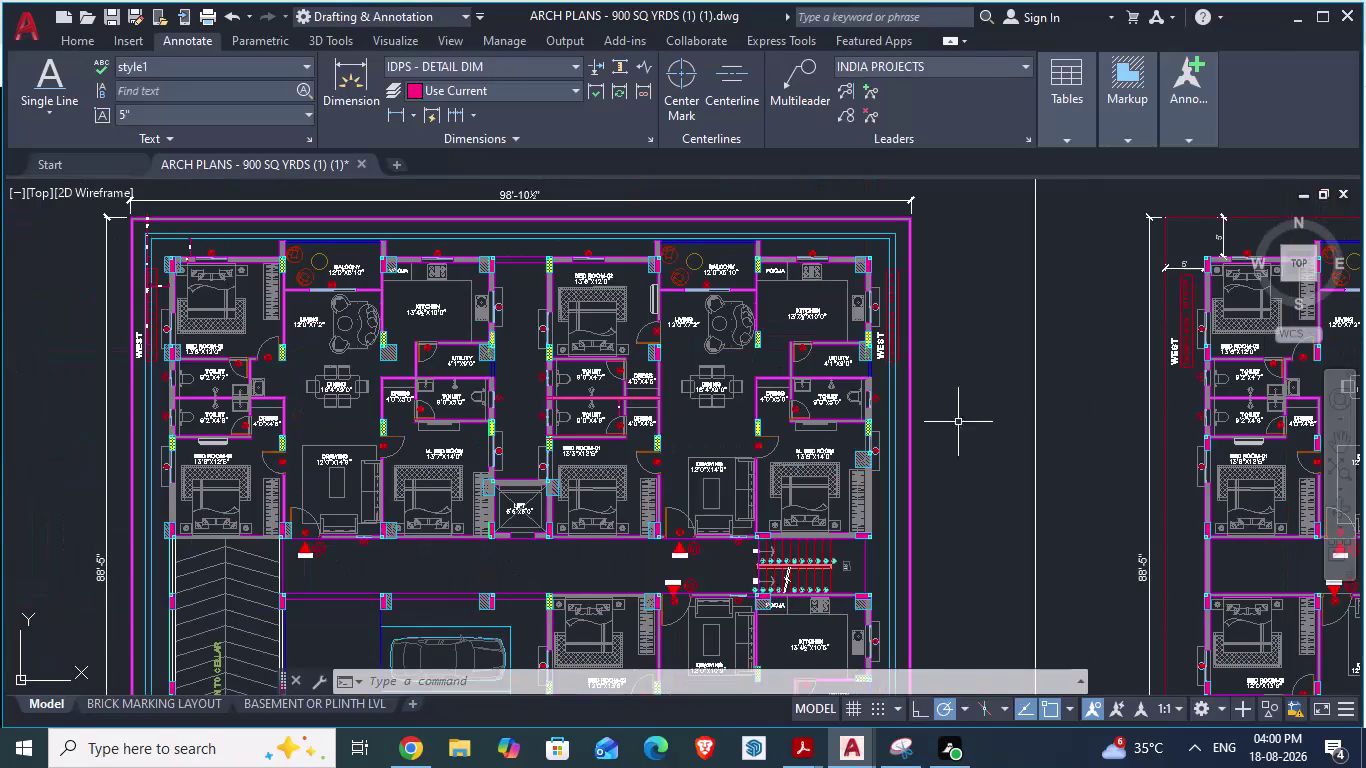
In GF_AUTOCAD, copy the LIVING label and paste it over the dining table.
key(alt+Tab)
scroll(up, 3)
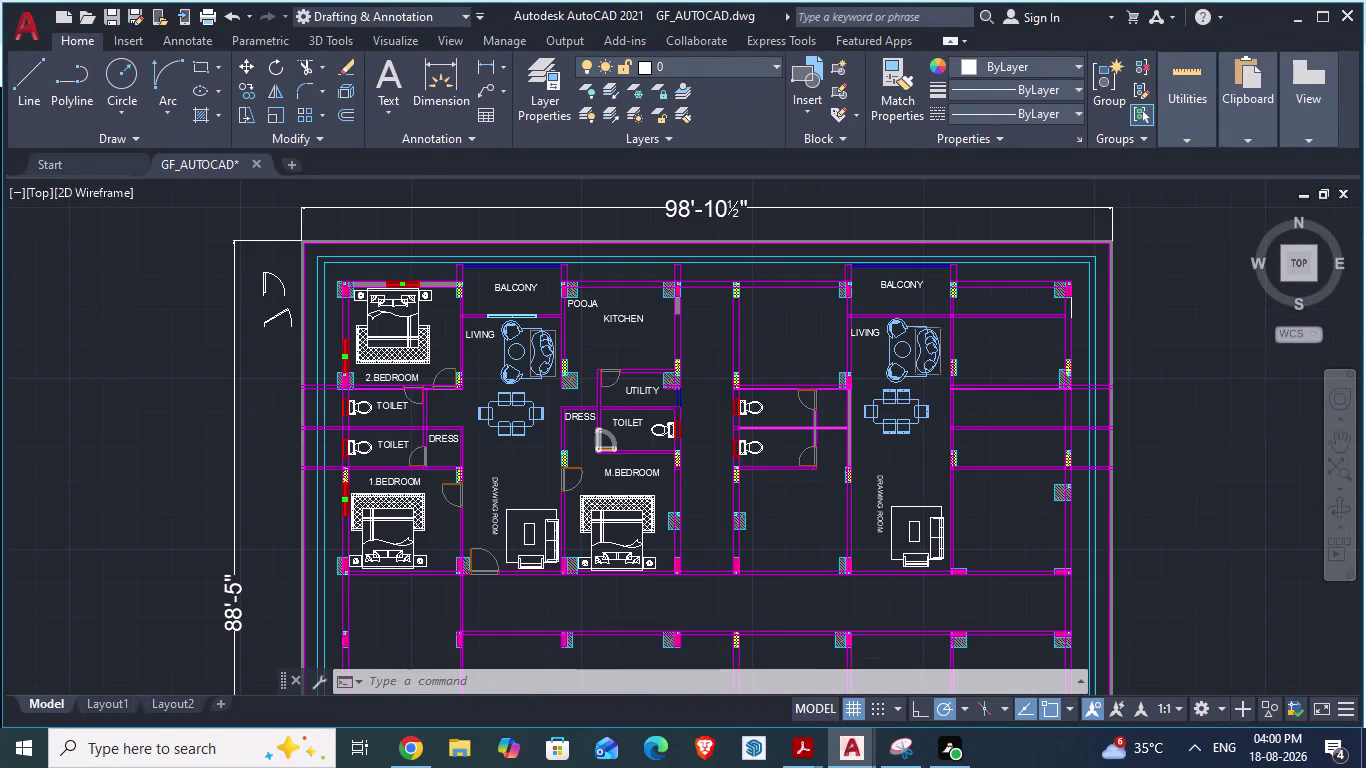
scroll(up, 3)
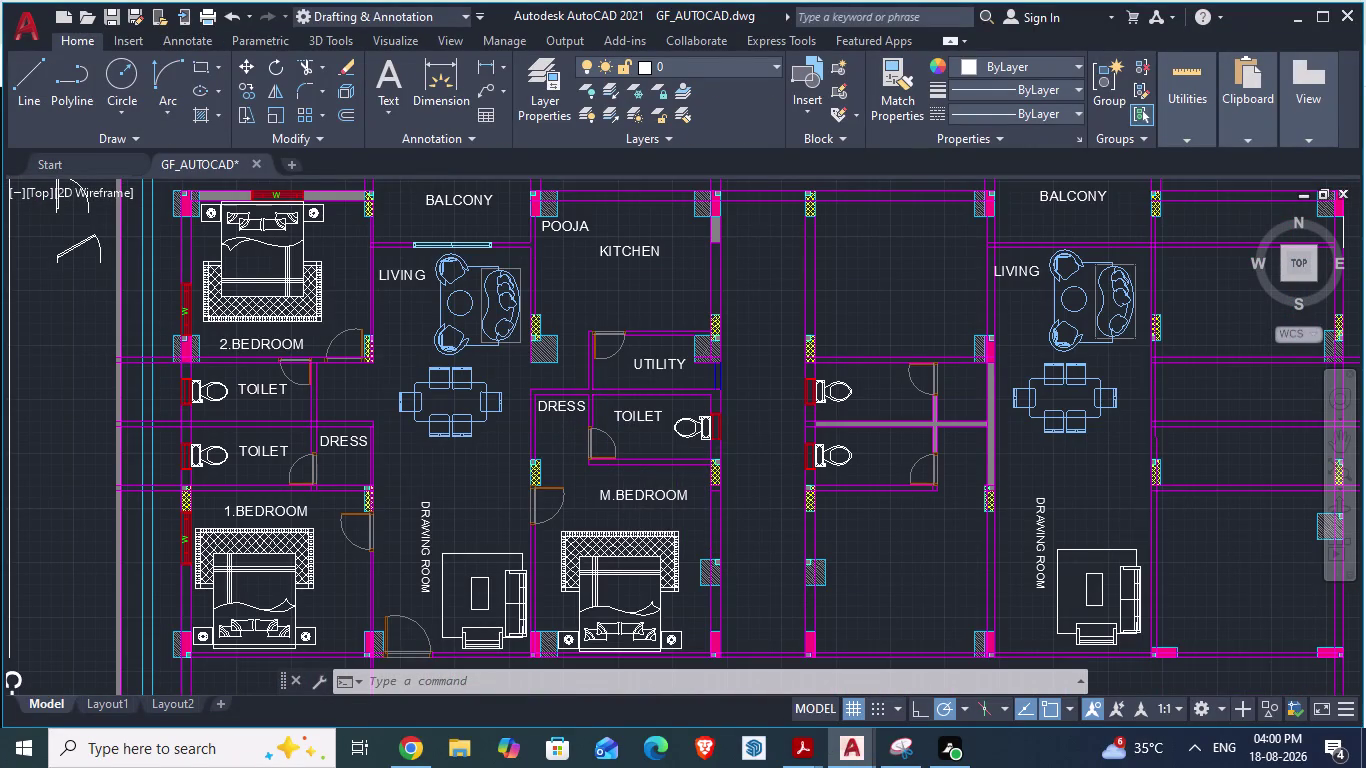
scroll(down, 3)
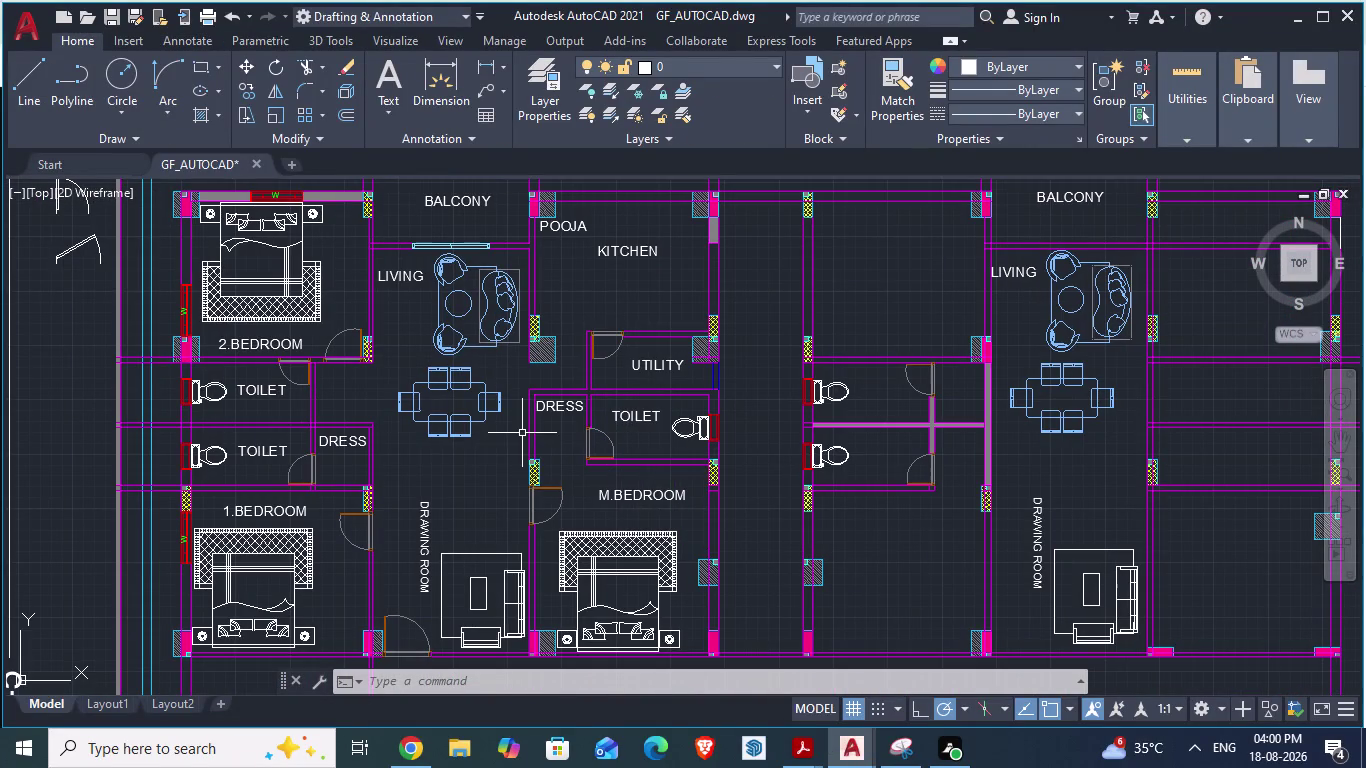
click(398, 275)
key(ctrl+c)
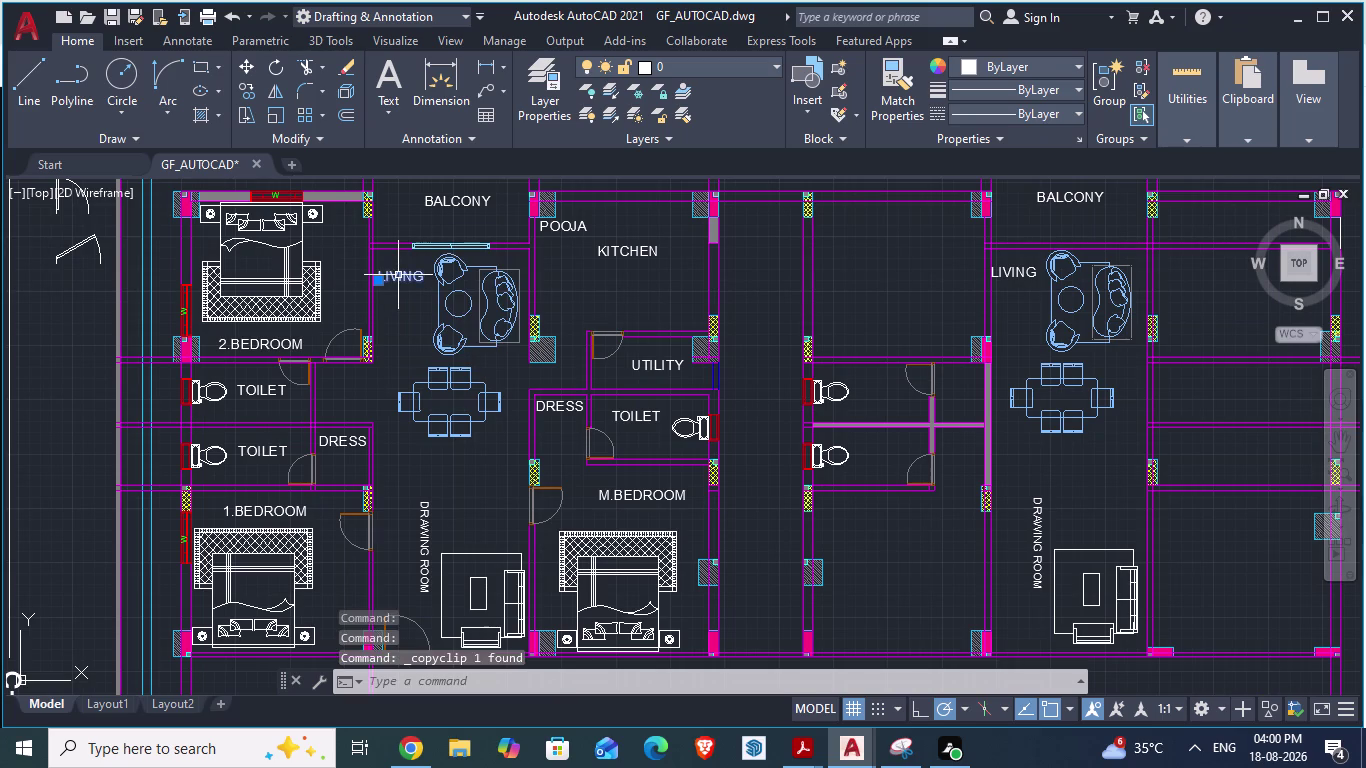
key(ctrl+v)
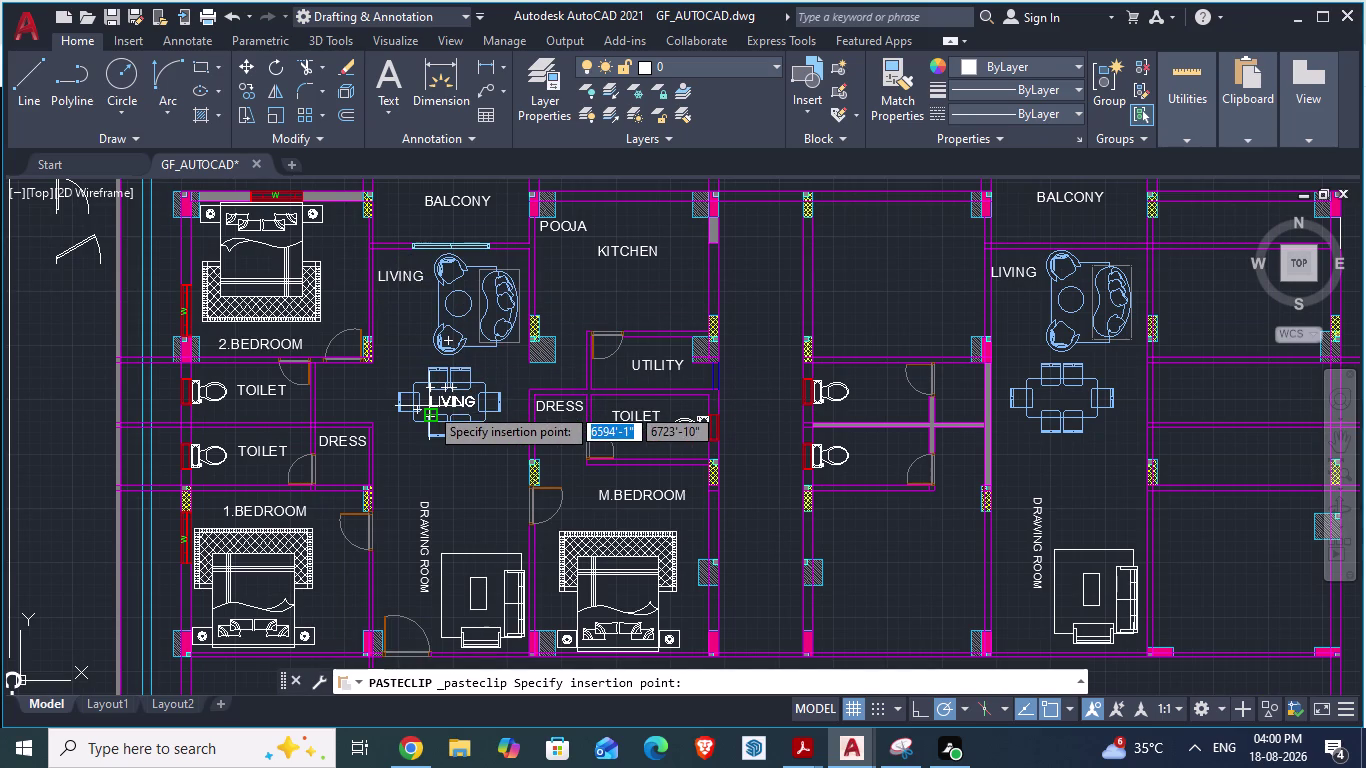
click(429, 406)
Retype the pasted label's text from LIVING to DINING.
scroll(up, 3)
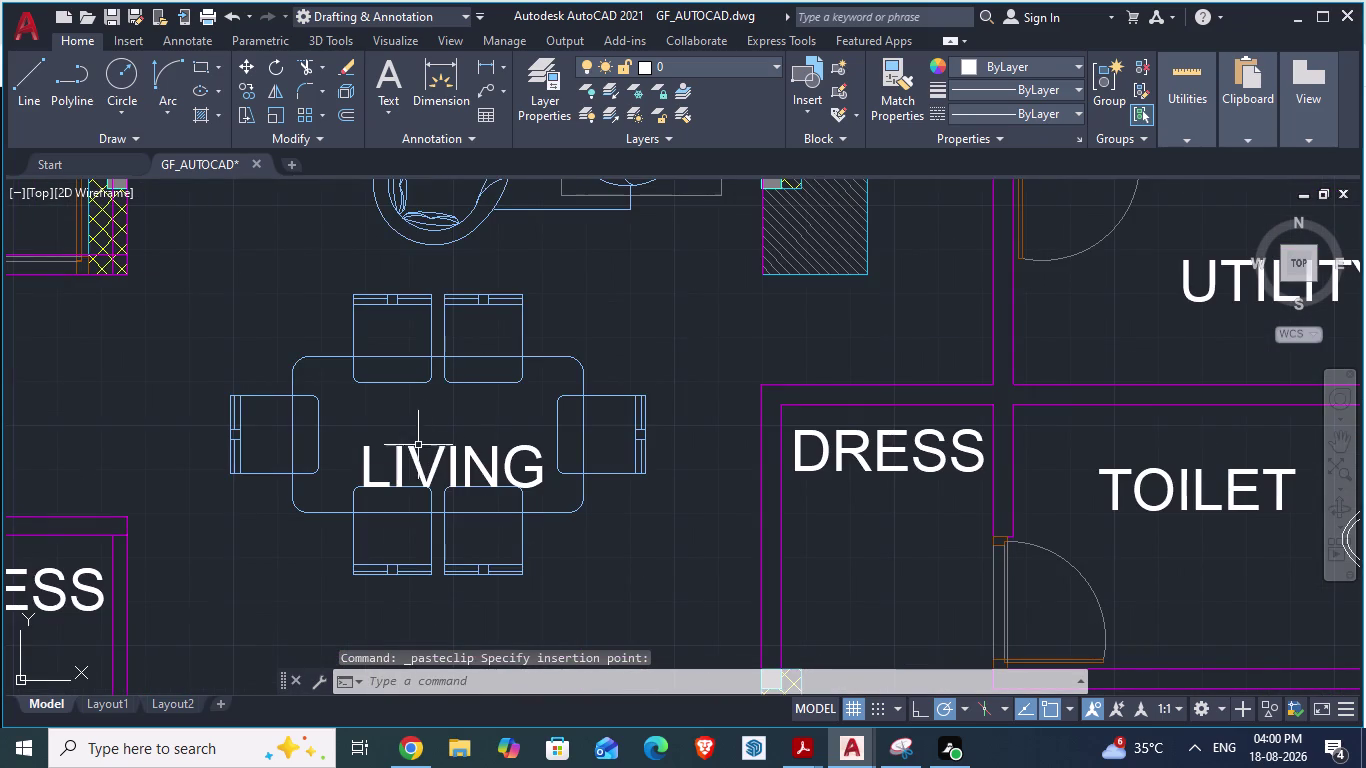
click(400, 455)
triple_click(399, 456)
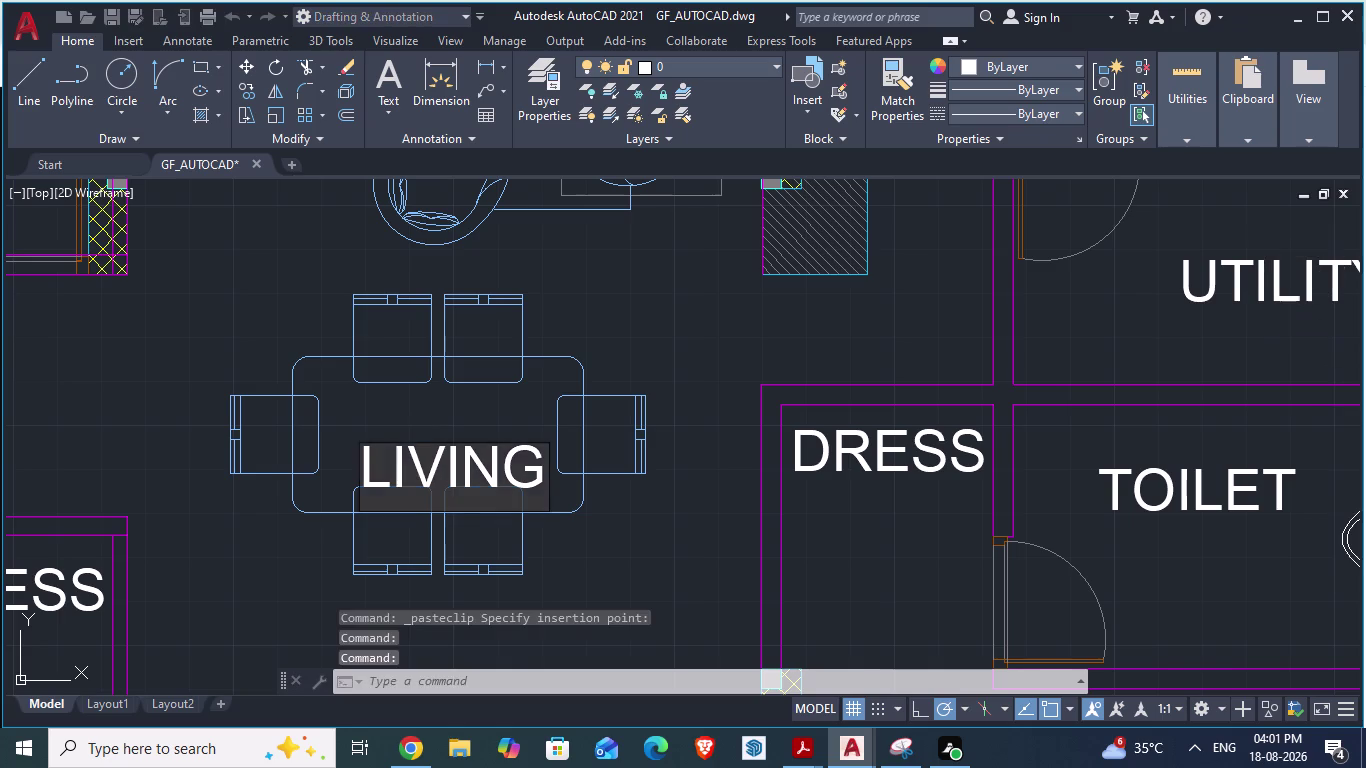
key(BackSpace)
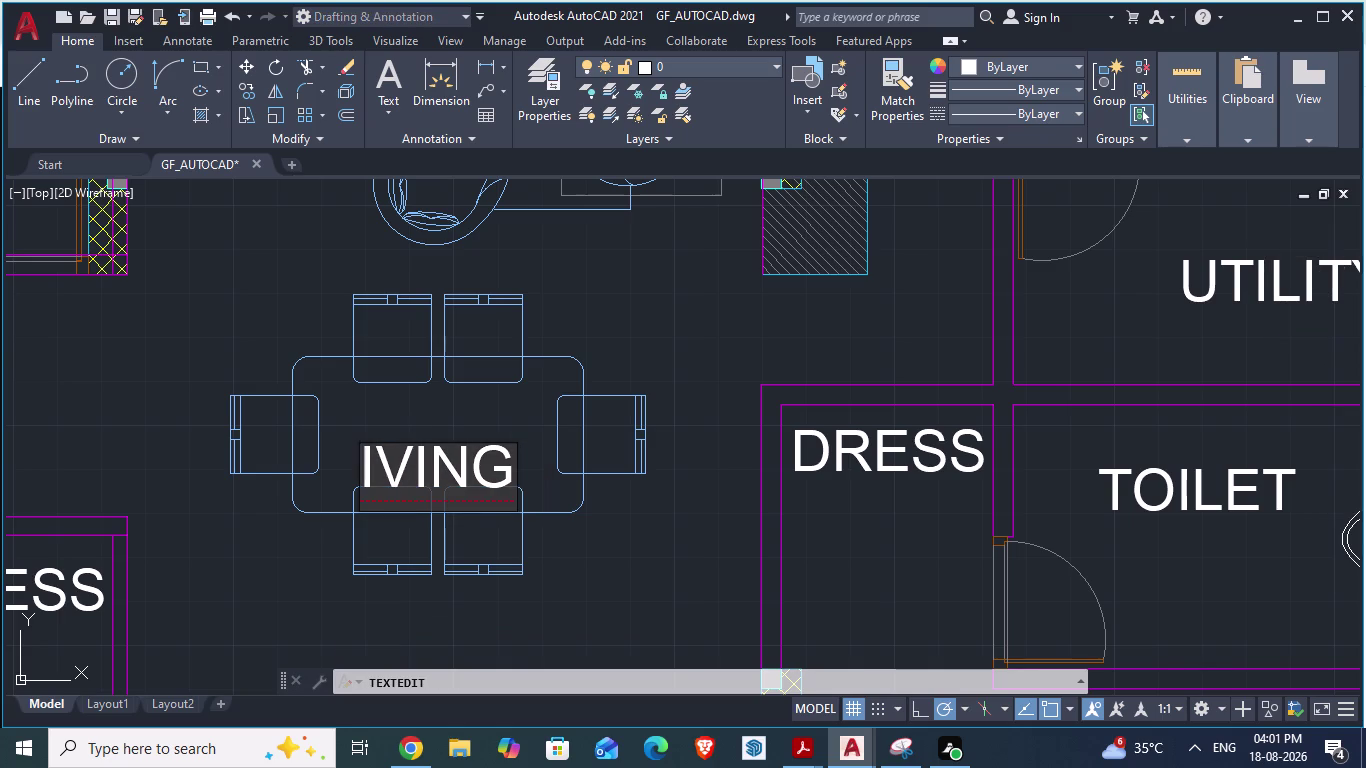
key(Delete)
key(Delete)
key(Delete)
key(Delete)
key(Delete)
text(D)
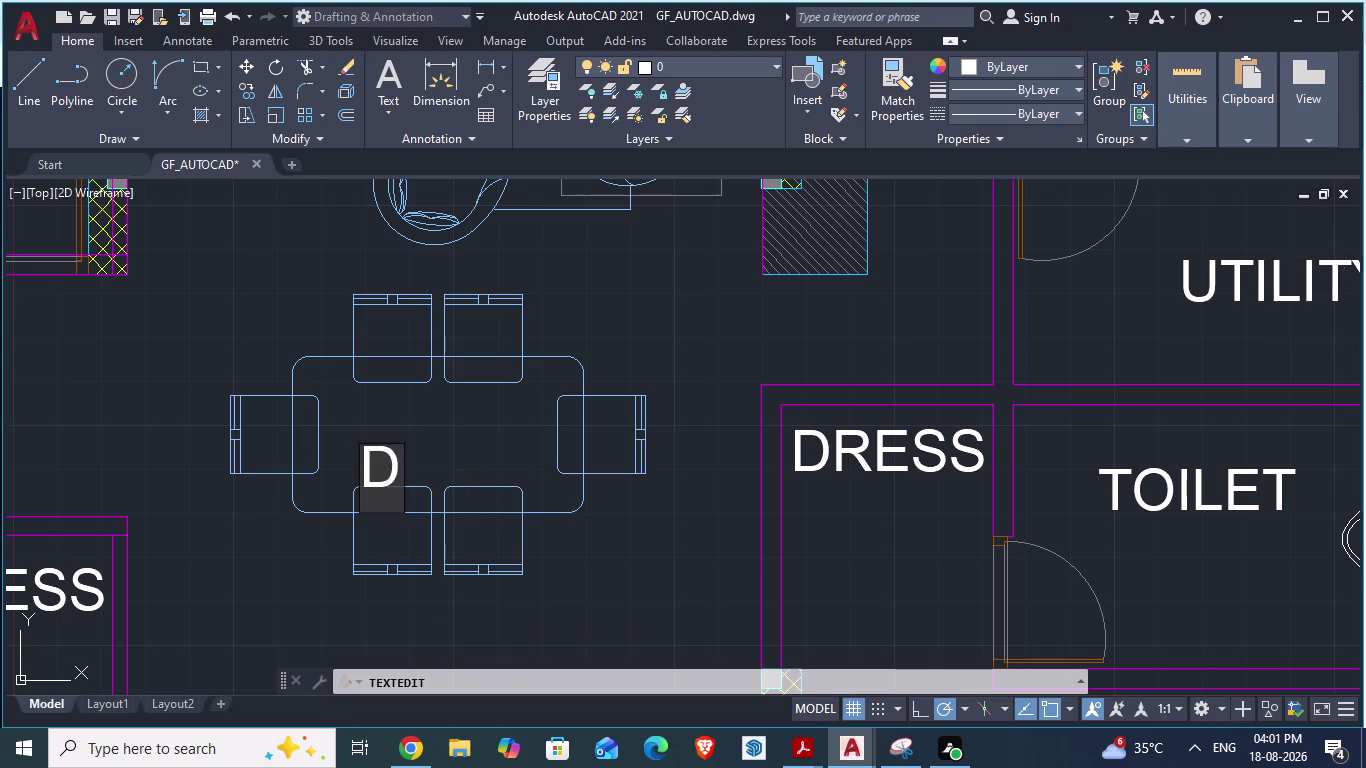
text(INING)
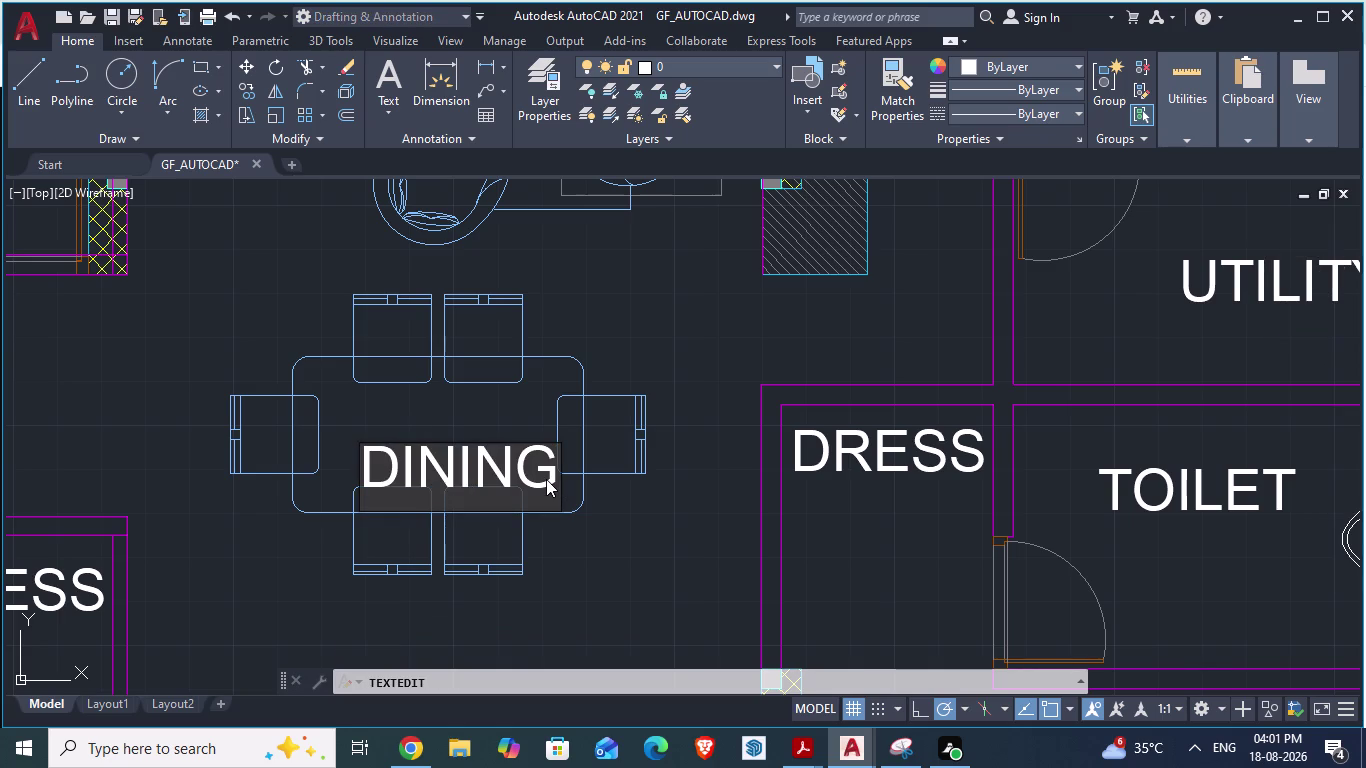
click(637, 548)
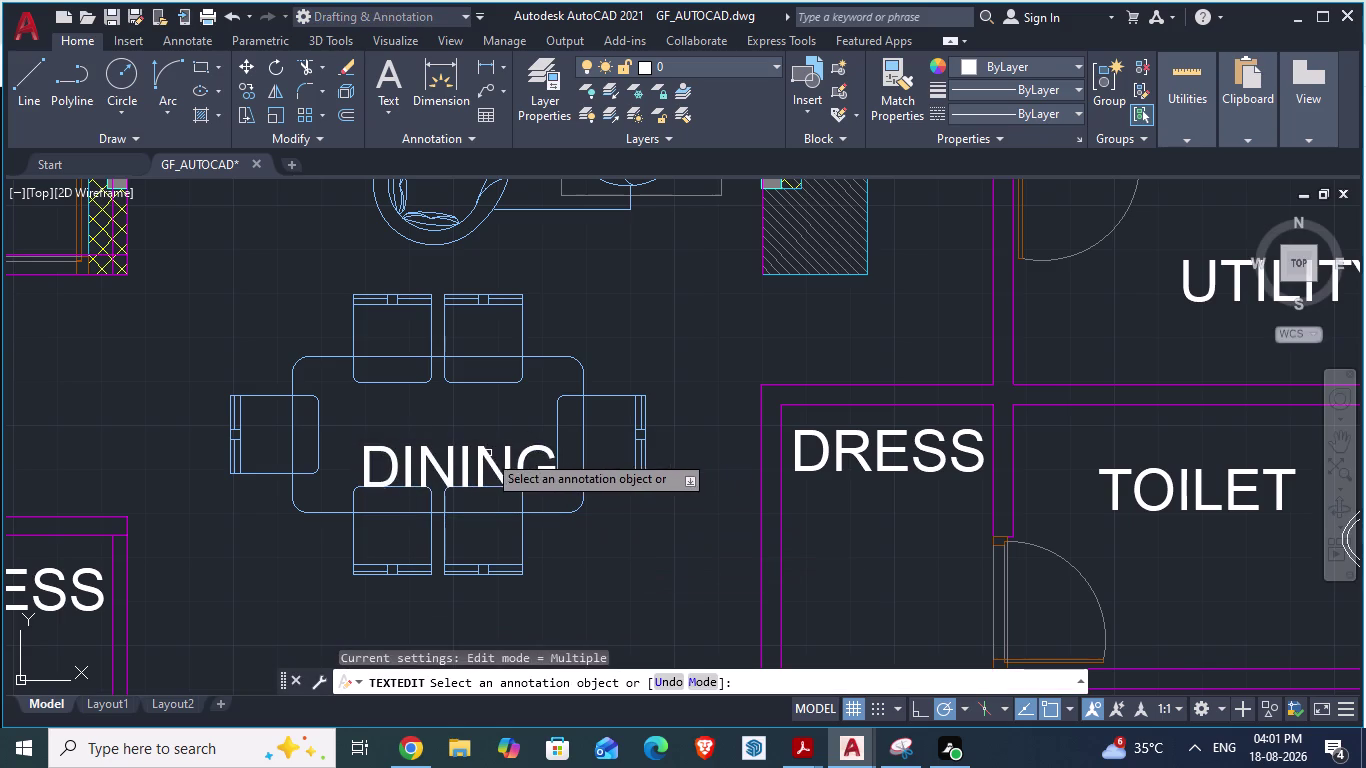
Exit text editing and select the new DINING label.
click(476, 457)
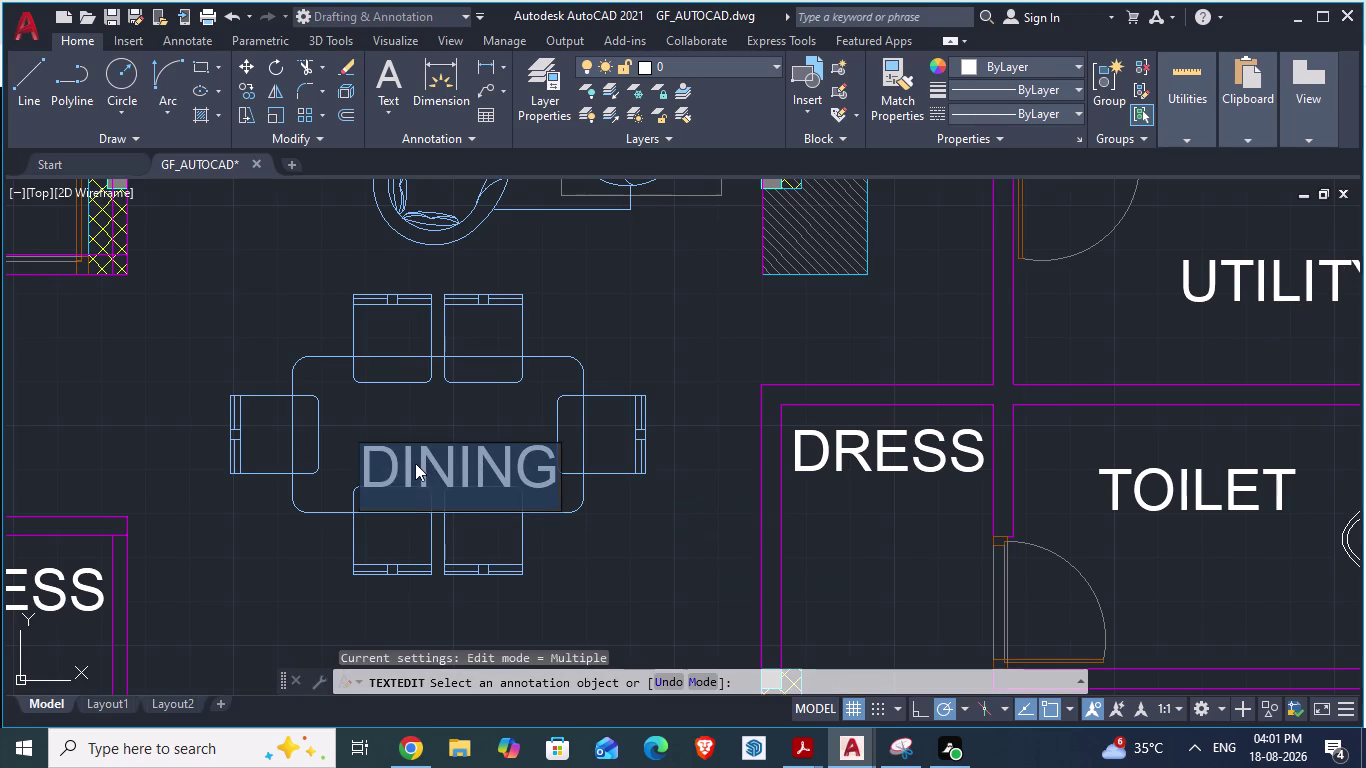
key(Escape)
click(364, 455)
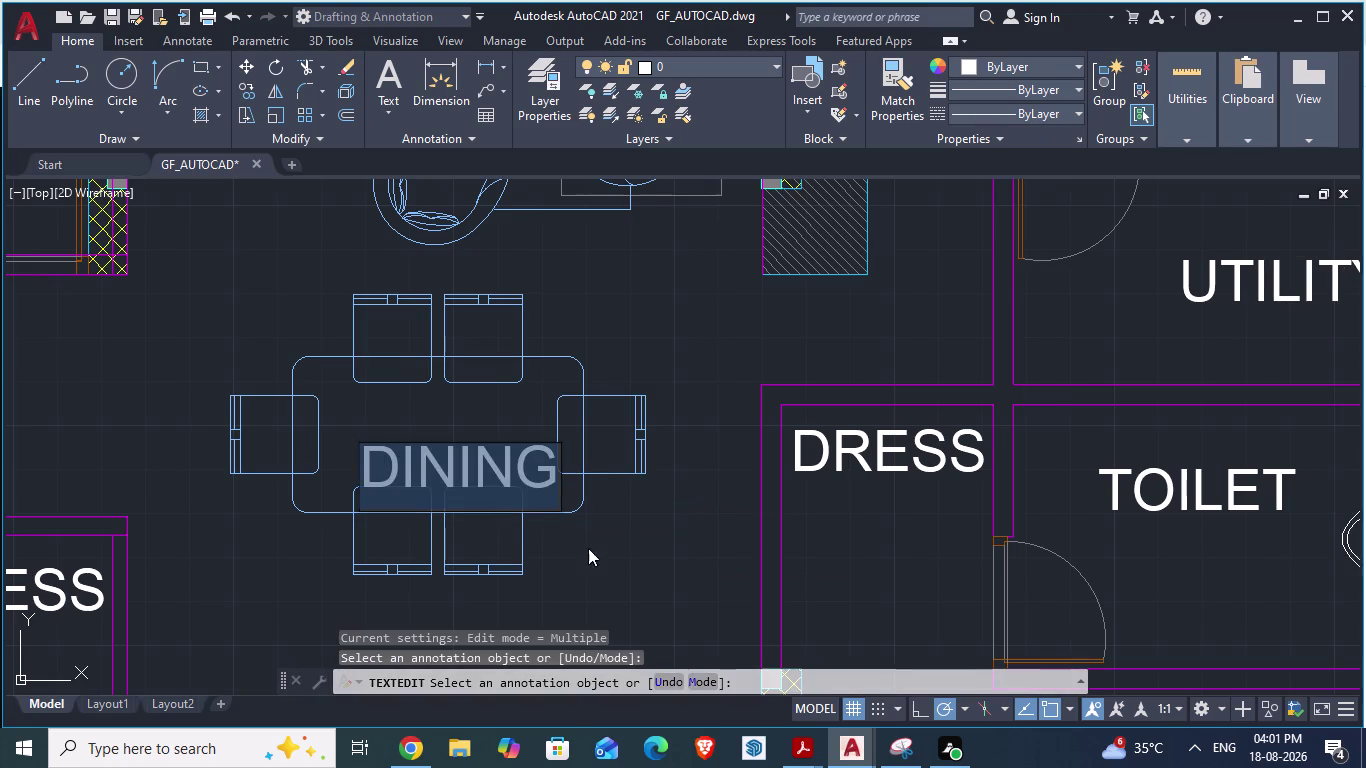
key(Escape)
key(Escape)
click(464, 460)
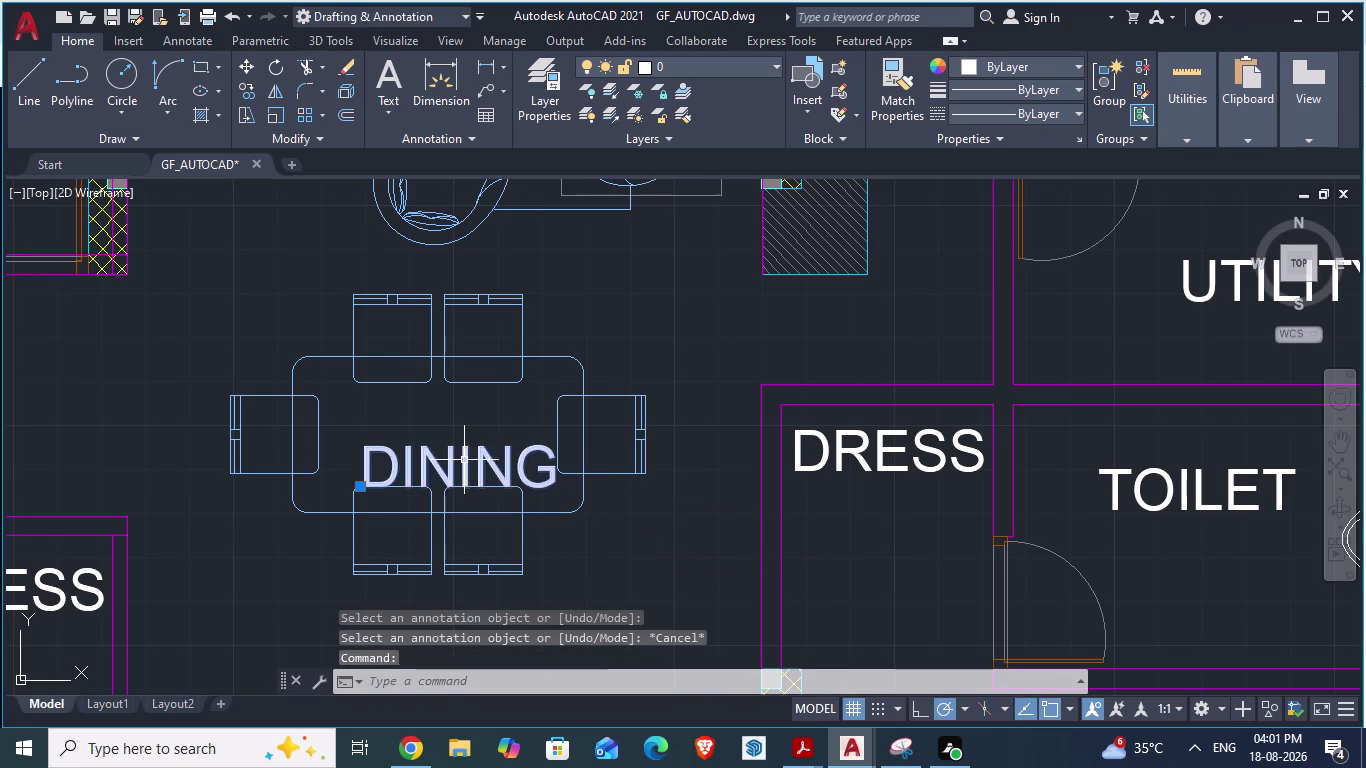
Move the DINING label slightly up and left onto the dining table.
key(m)
key(Return)
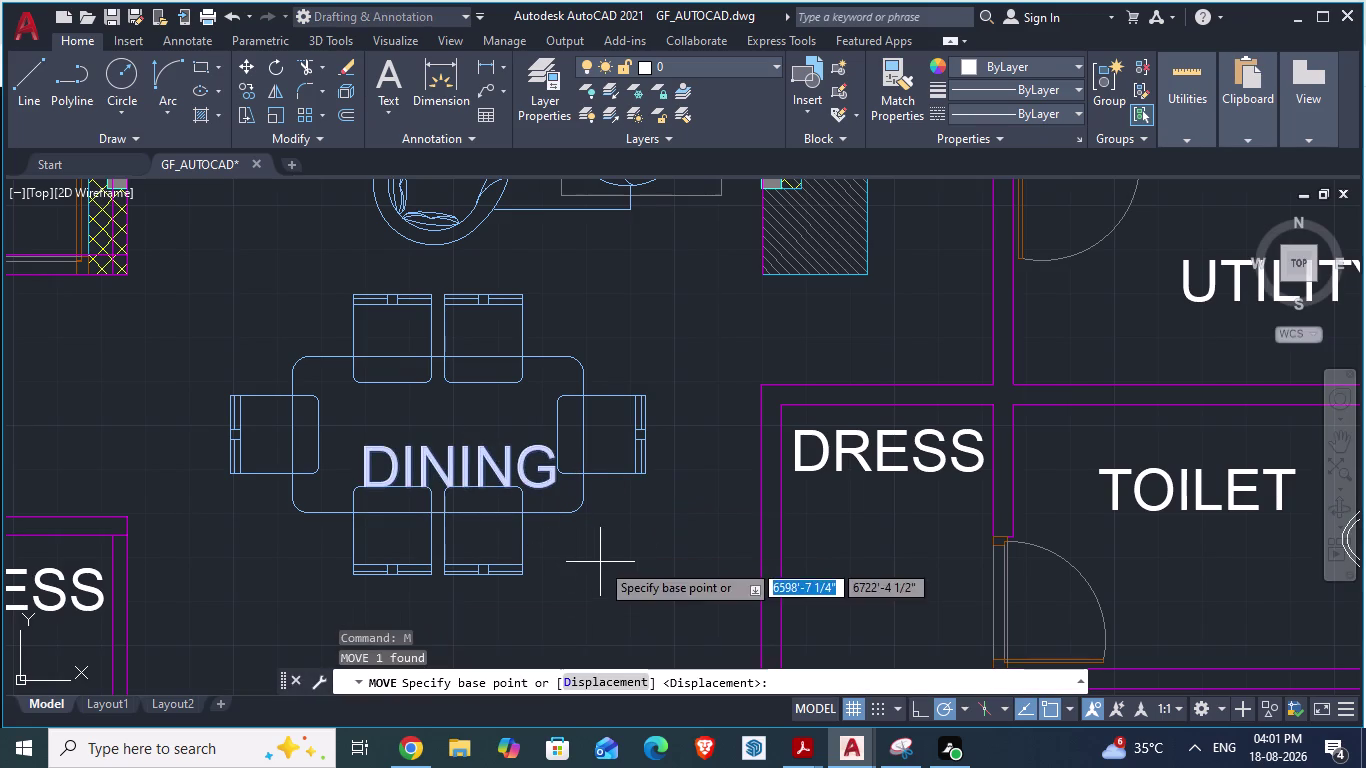
drag(369, 442, 346, 446)
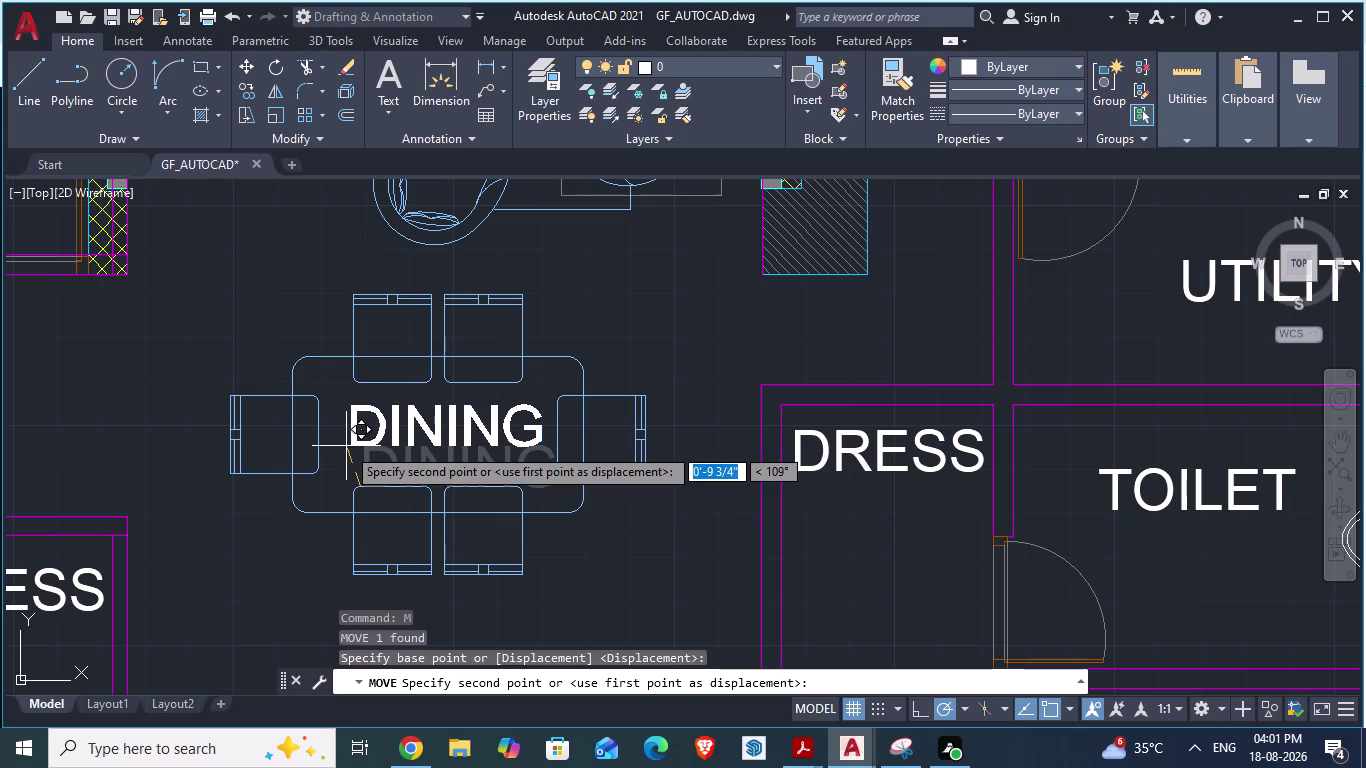
drag(346, 446, 341, 447)
click(341, 447)
scroll(down, 3)
scroll(down, 3)
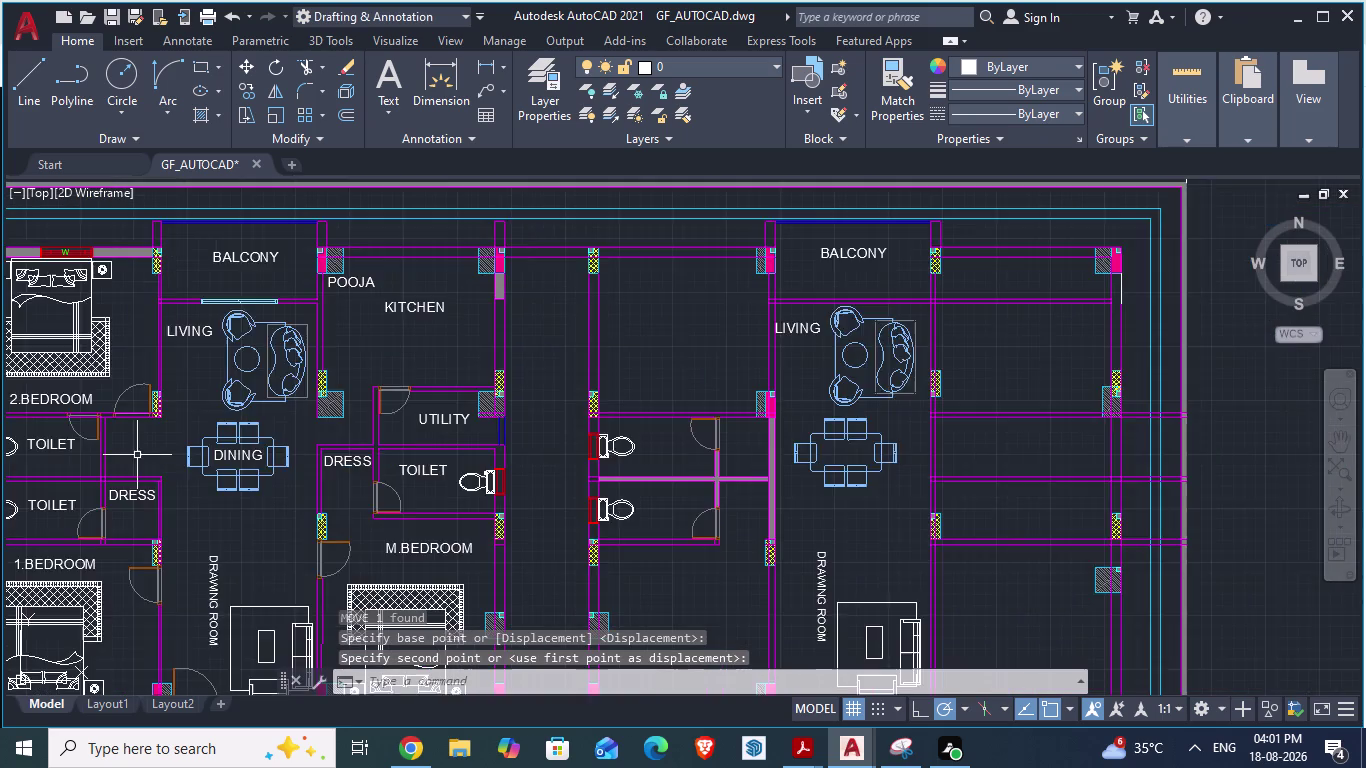
scroll(down, 3)
scroll(up, 3)
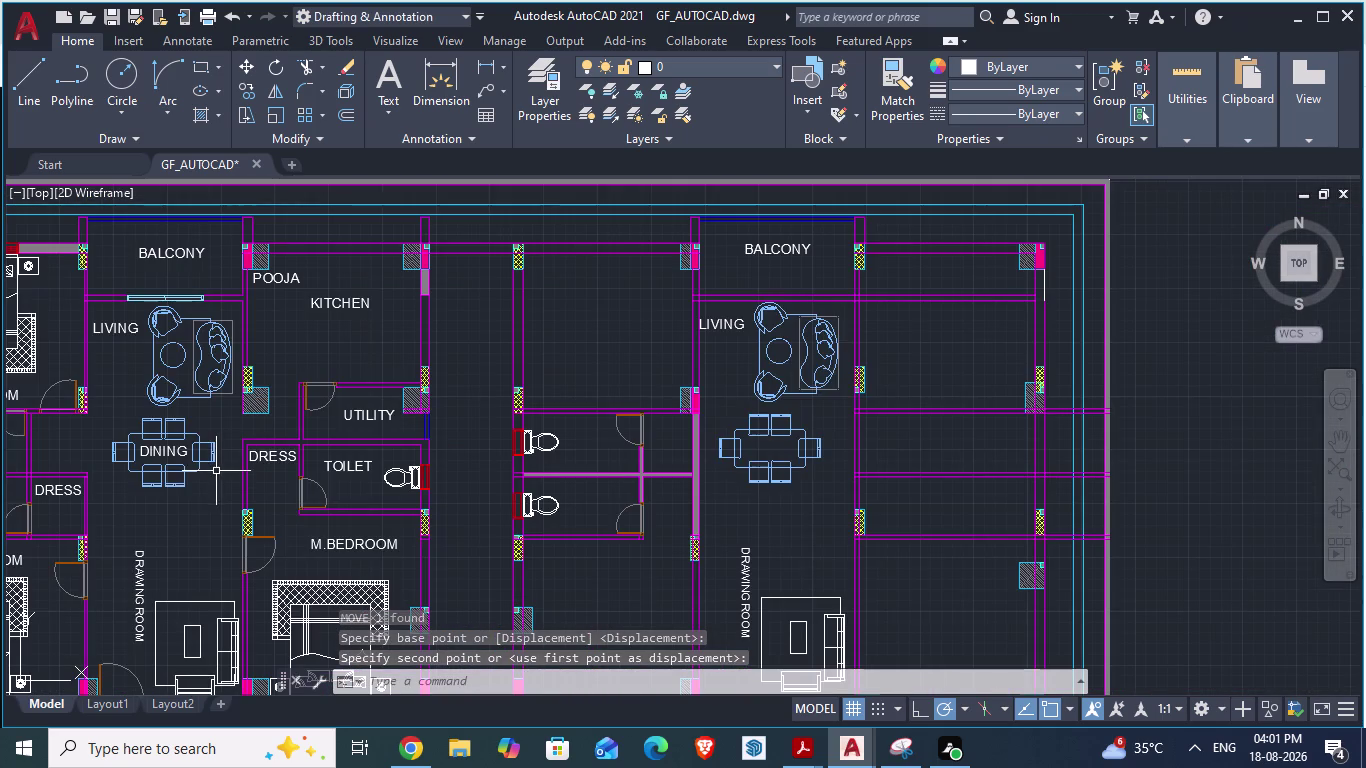
scroll(up, 3)
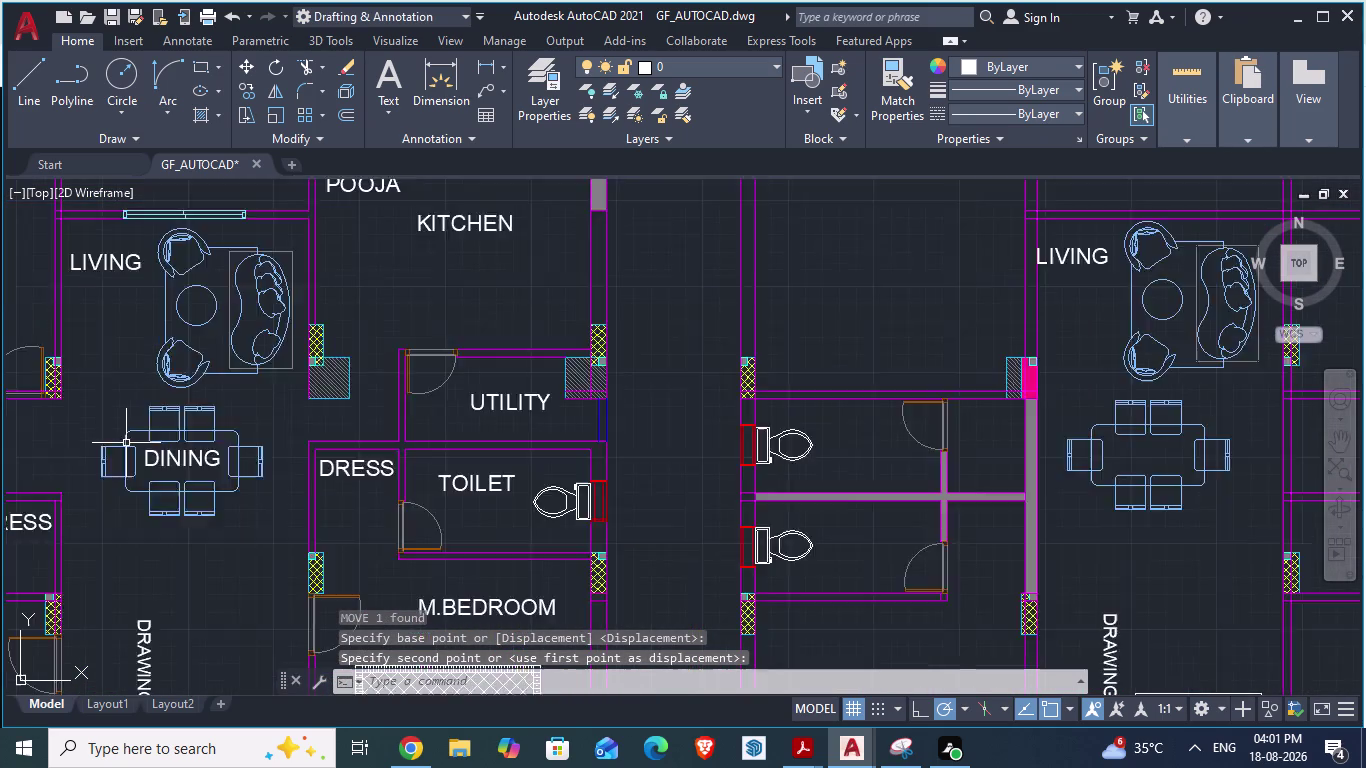
scroll(up, 3)
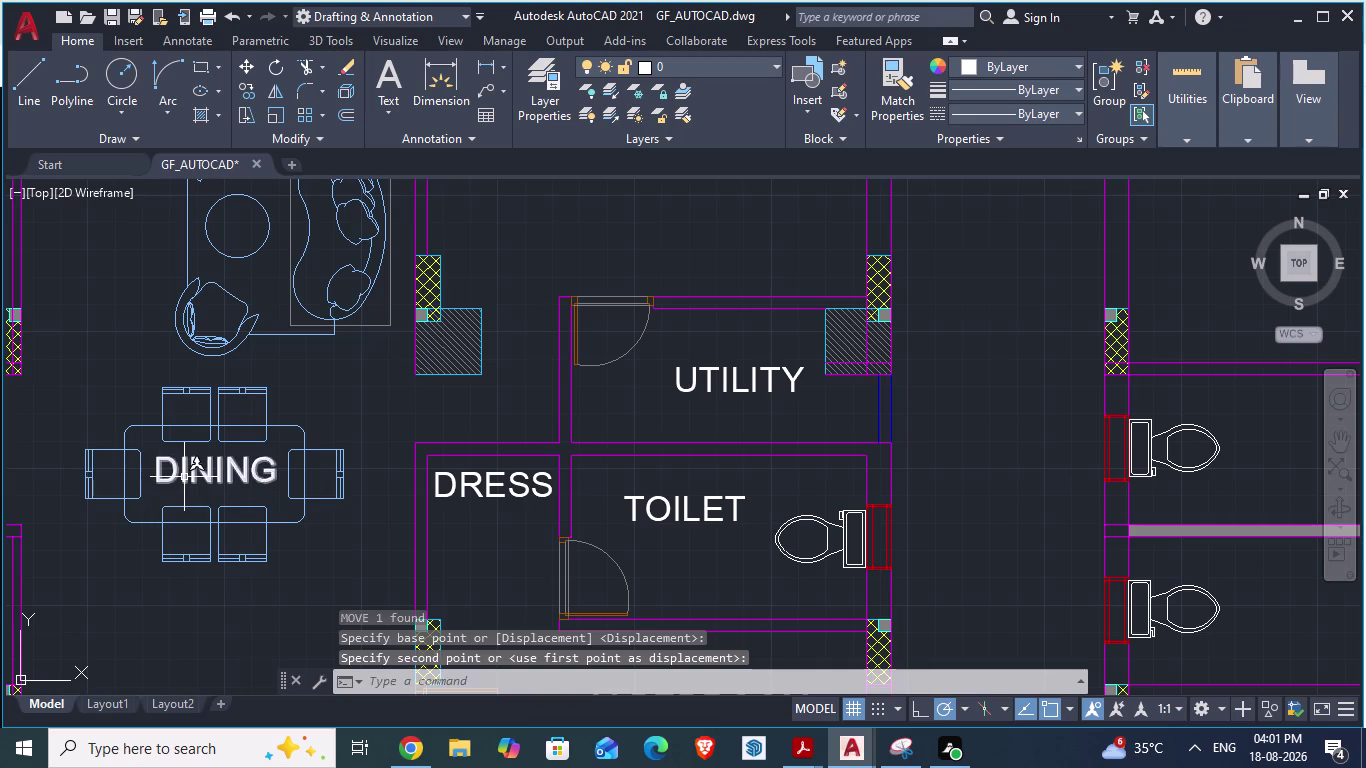
Copy the DINING label onto the second unit's dining table.
click(184, 477)
key(ctrl+c)
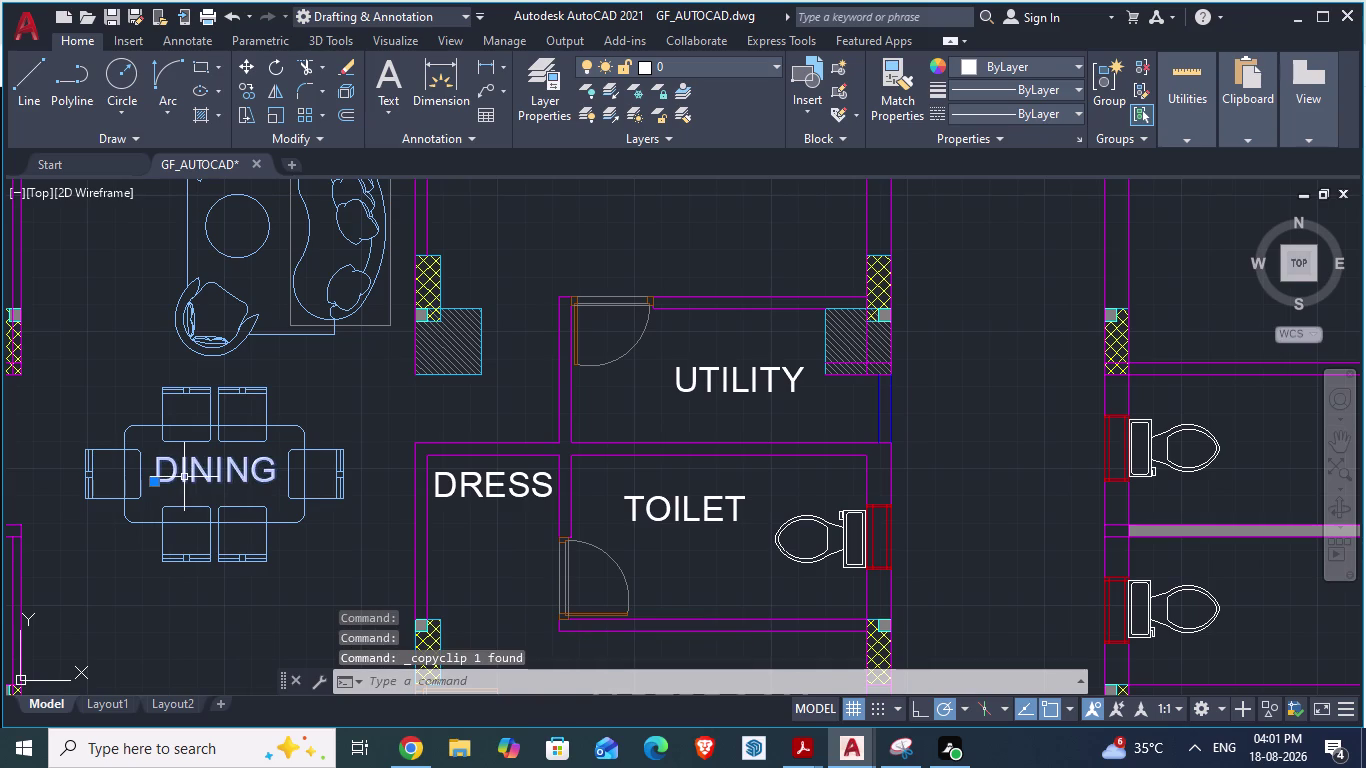
key(ctrl+v)
scroll(down, 3)
scroll(up, 3)
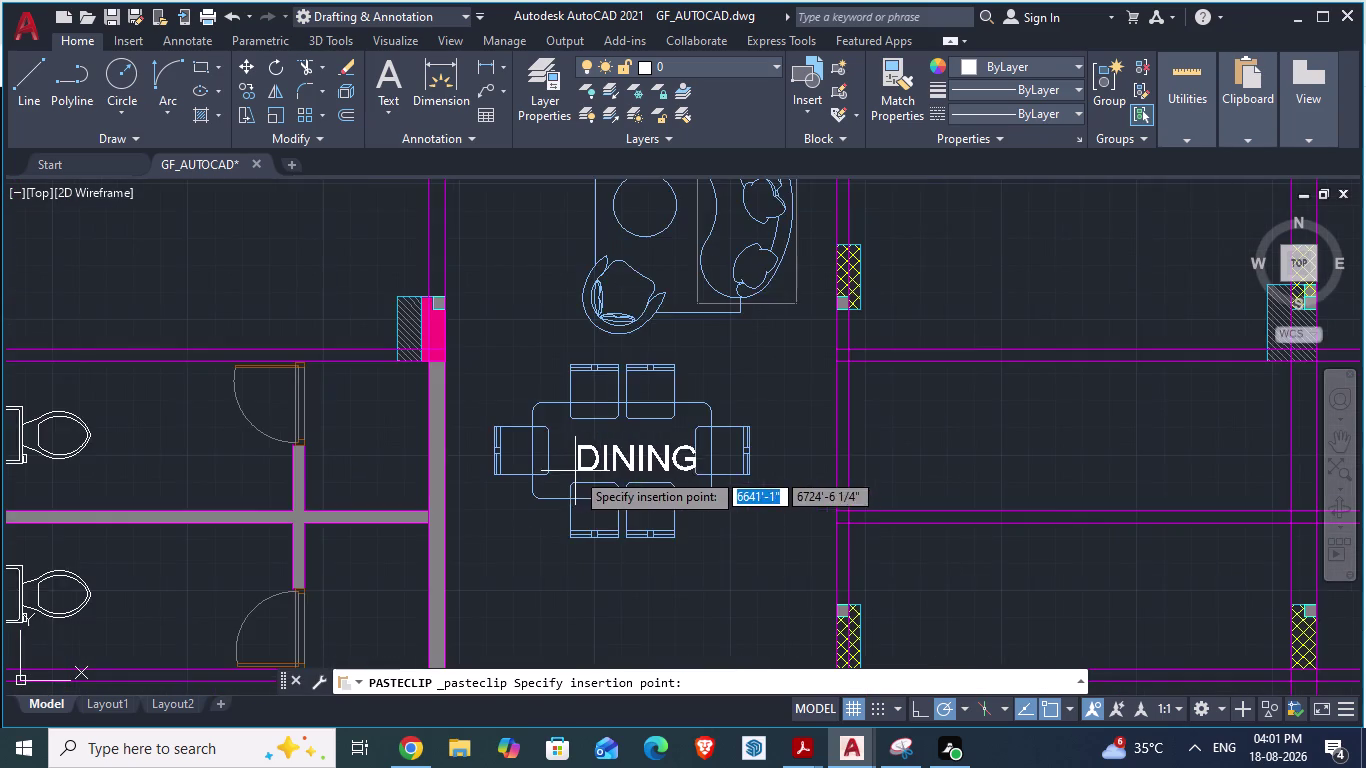
scroll(up, 3)
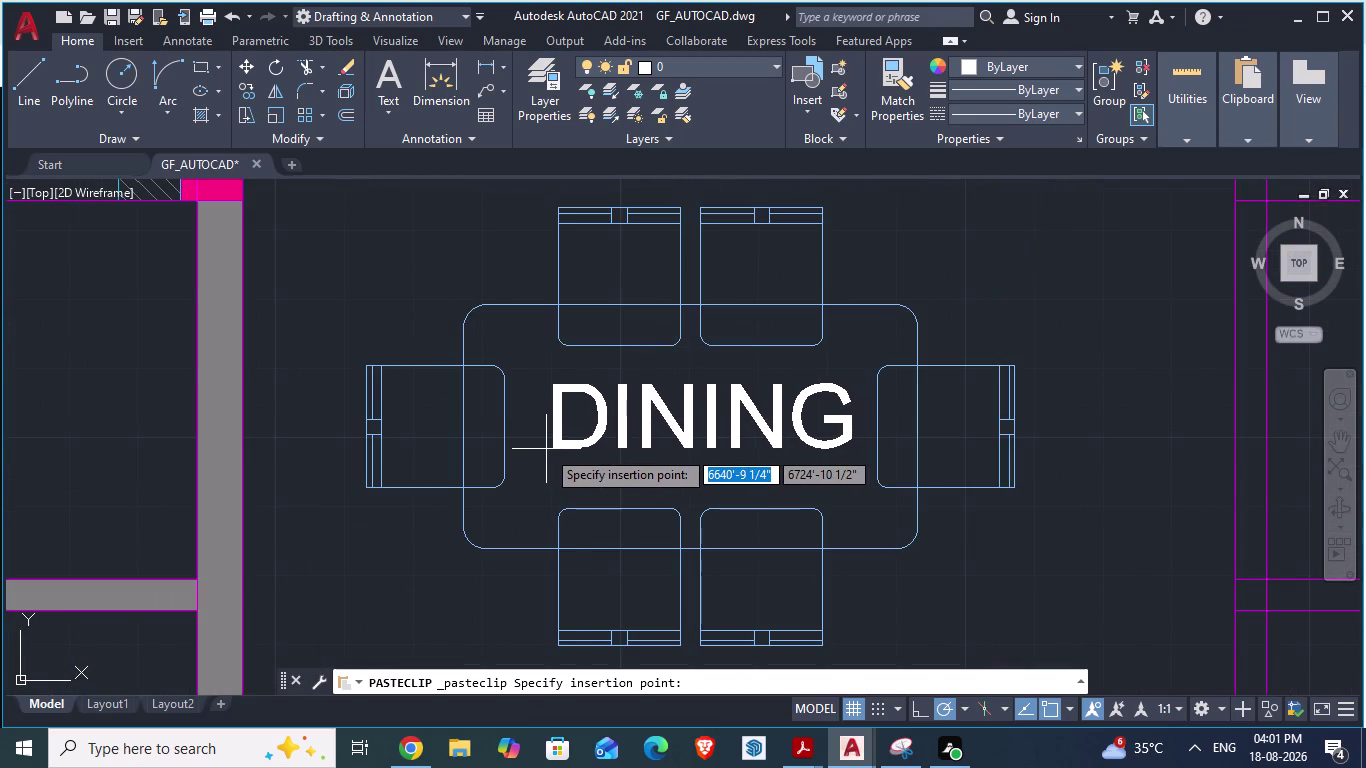
click(546, 449)
scroll(down, 3)
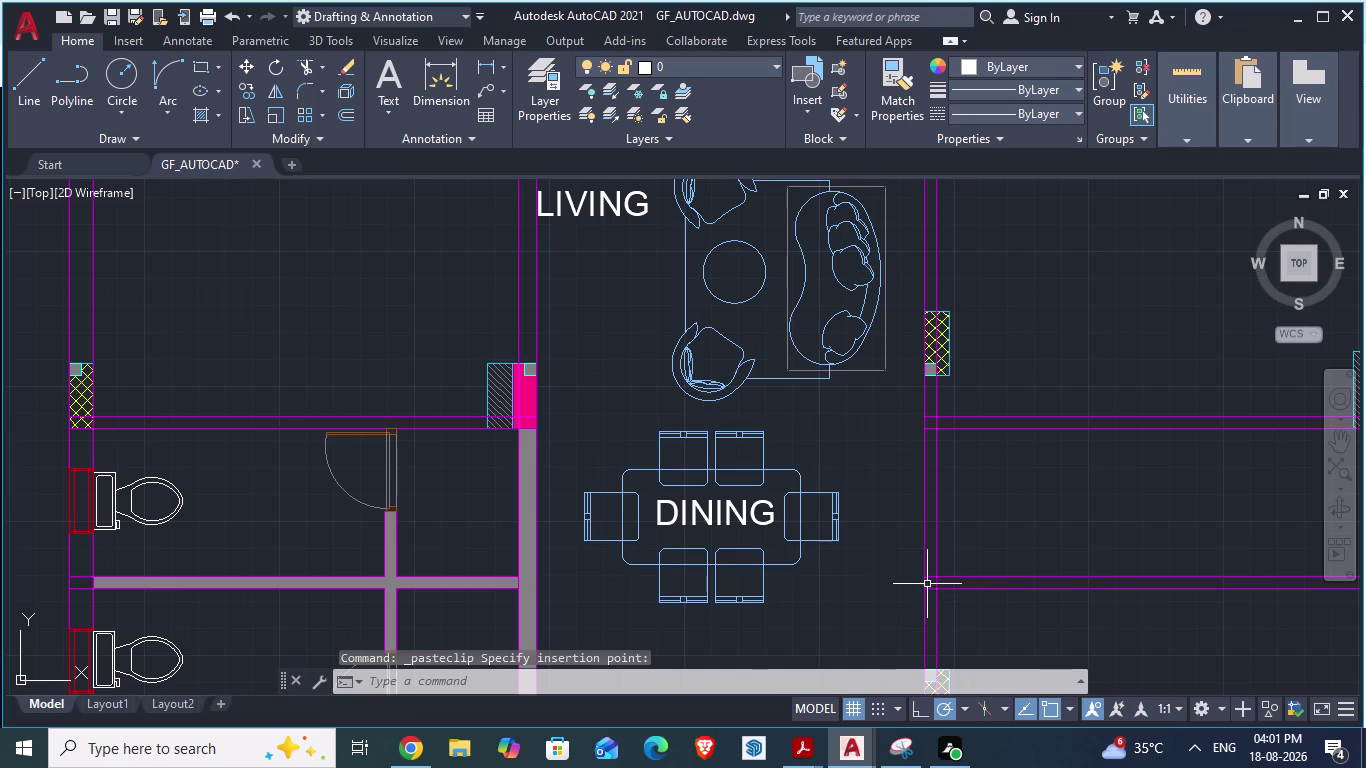
Cancel the extra pasted DINING copy.
key(ctrl+v)
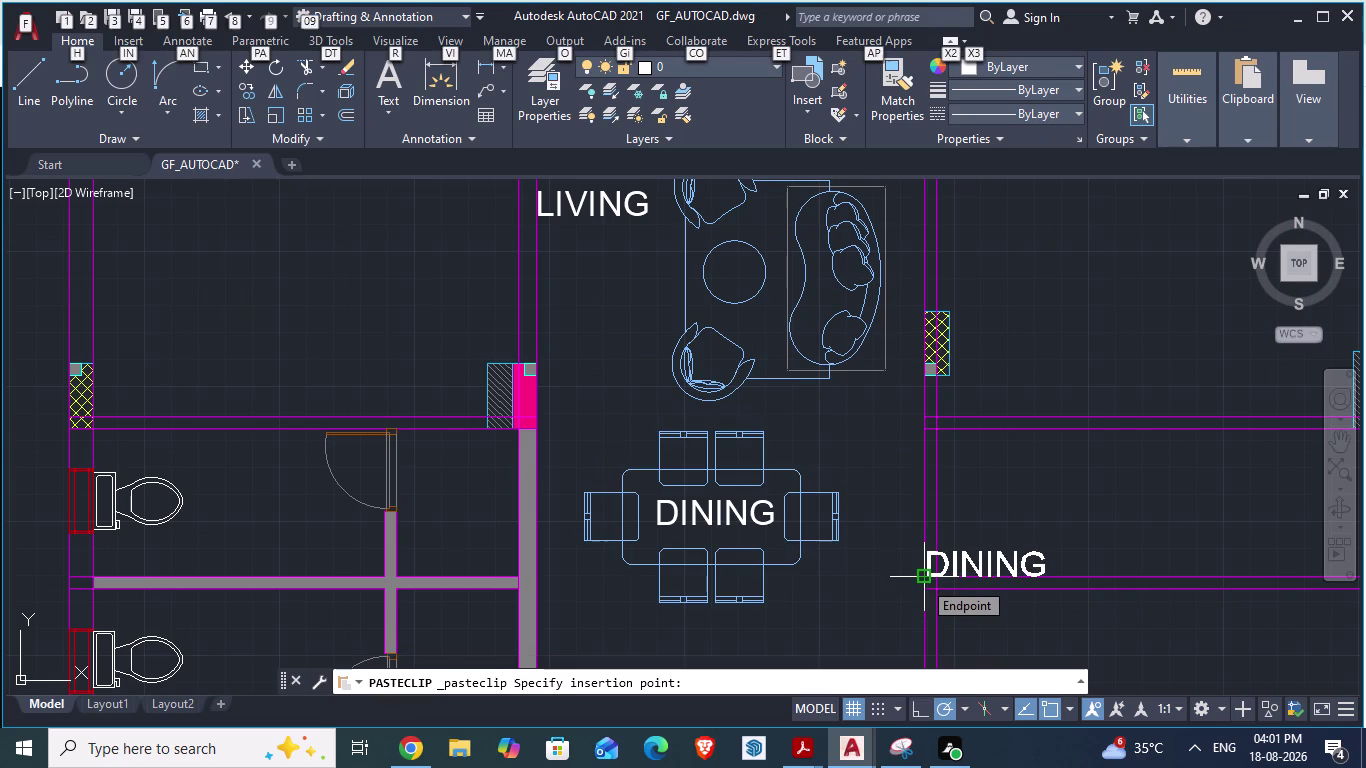
key(alt+Tab)
scroll(up, 3)
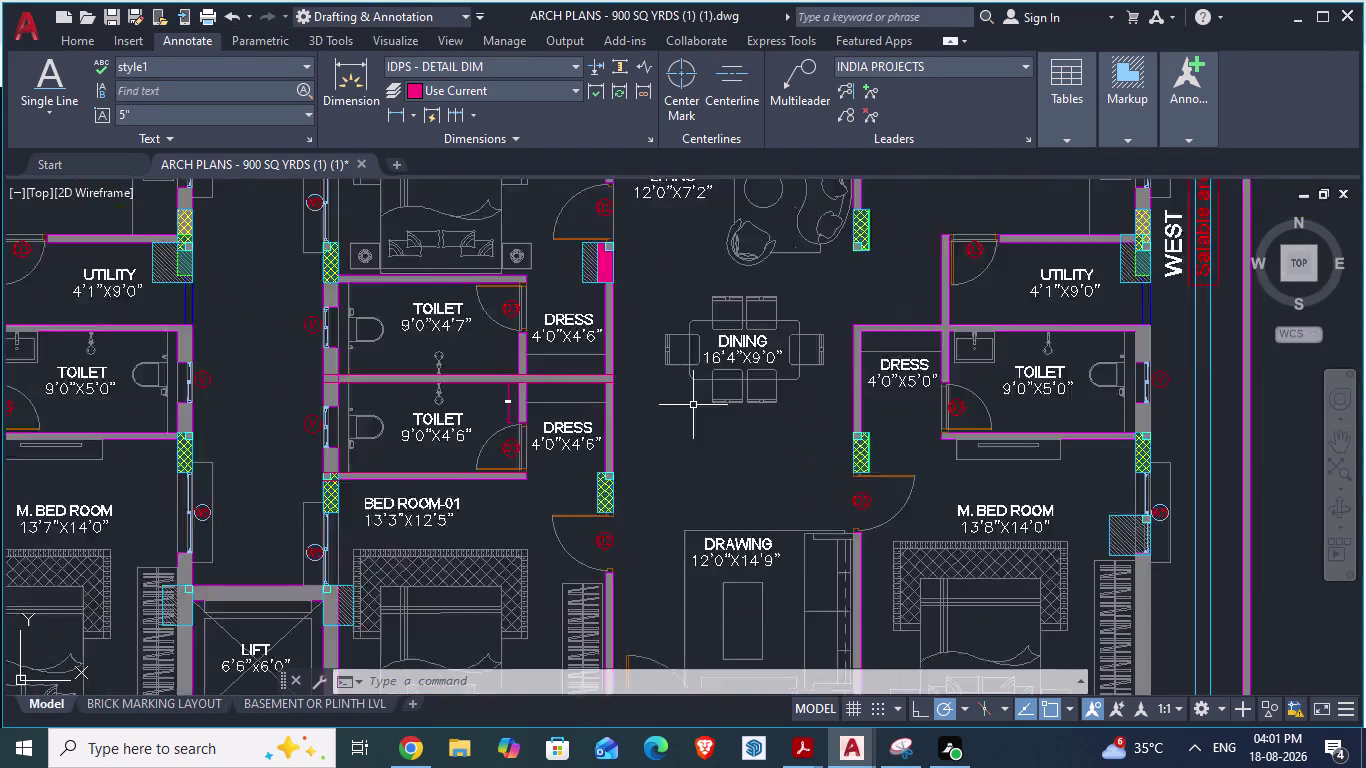
scroll(up, 3)
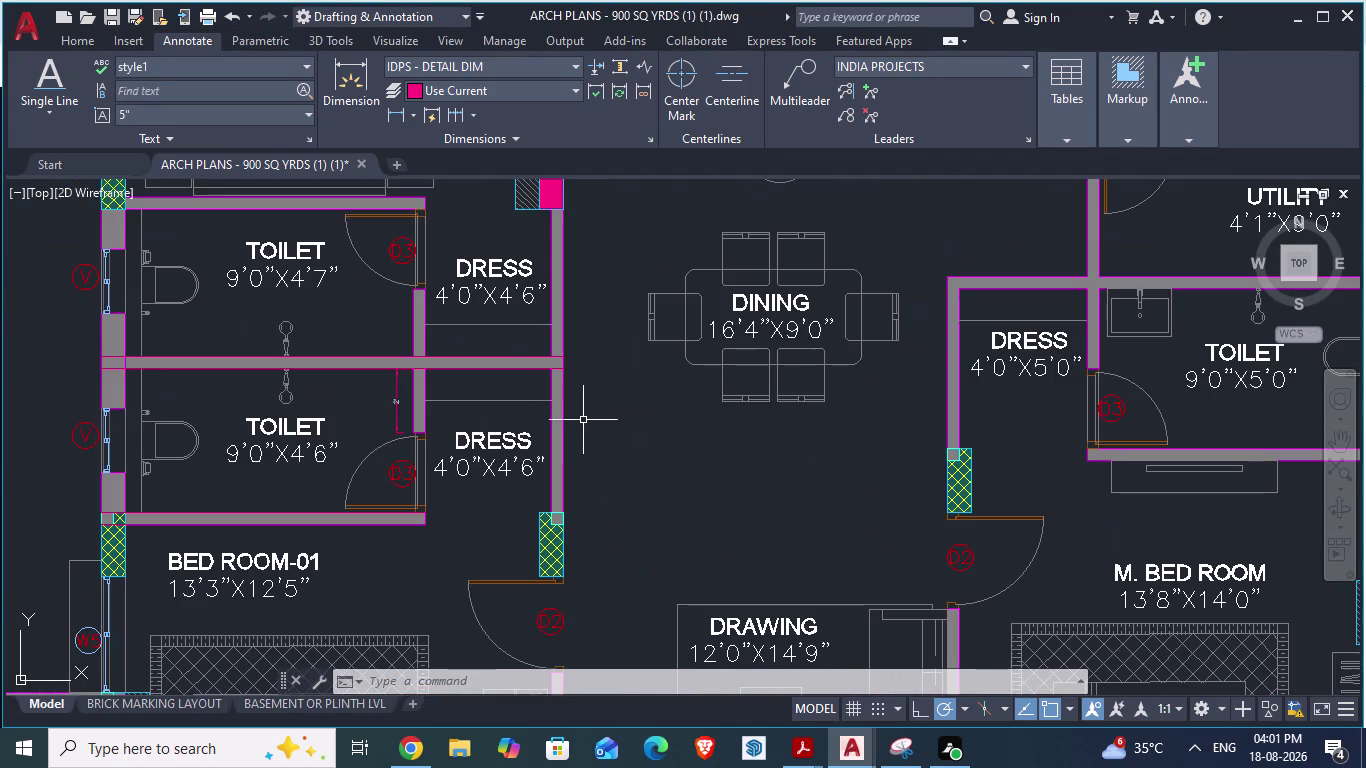
scroll(down, 3)
key(alt+Tab)
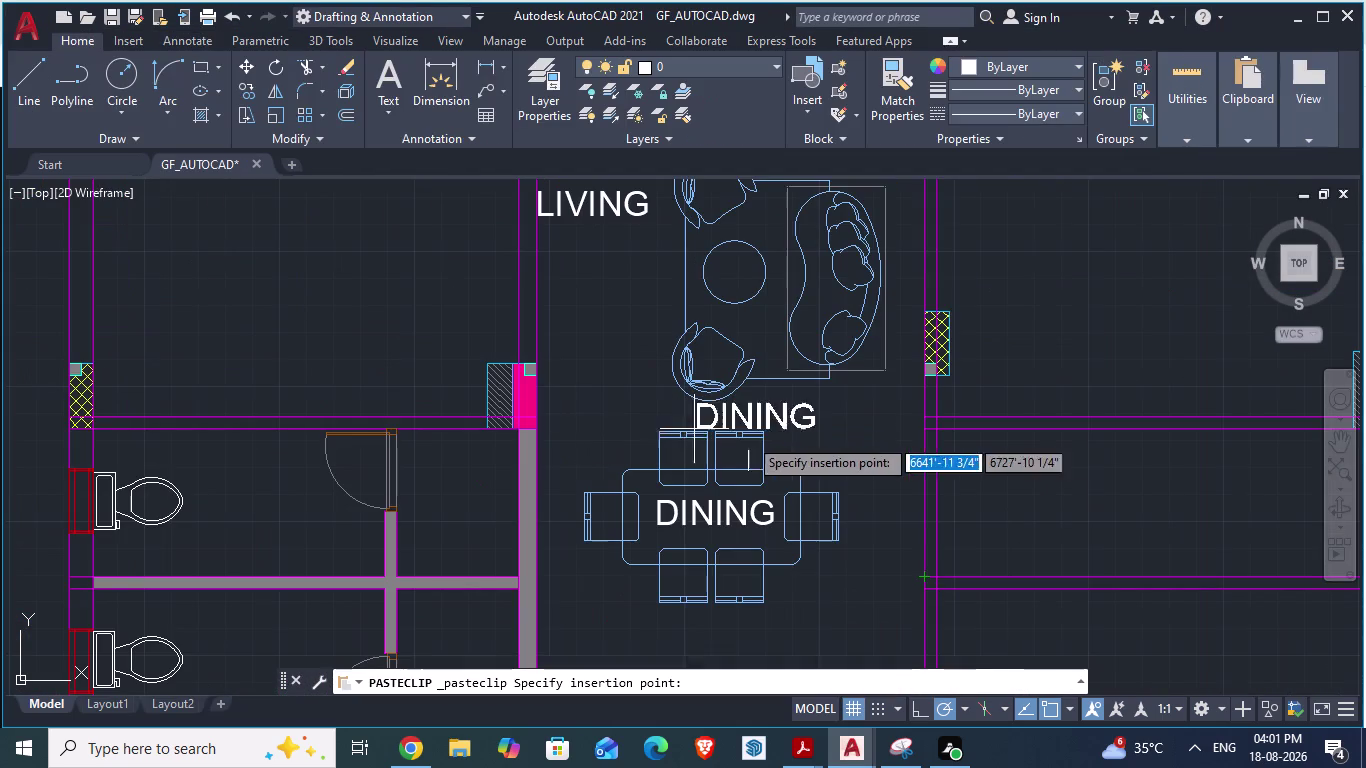
scroll(down, 3)
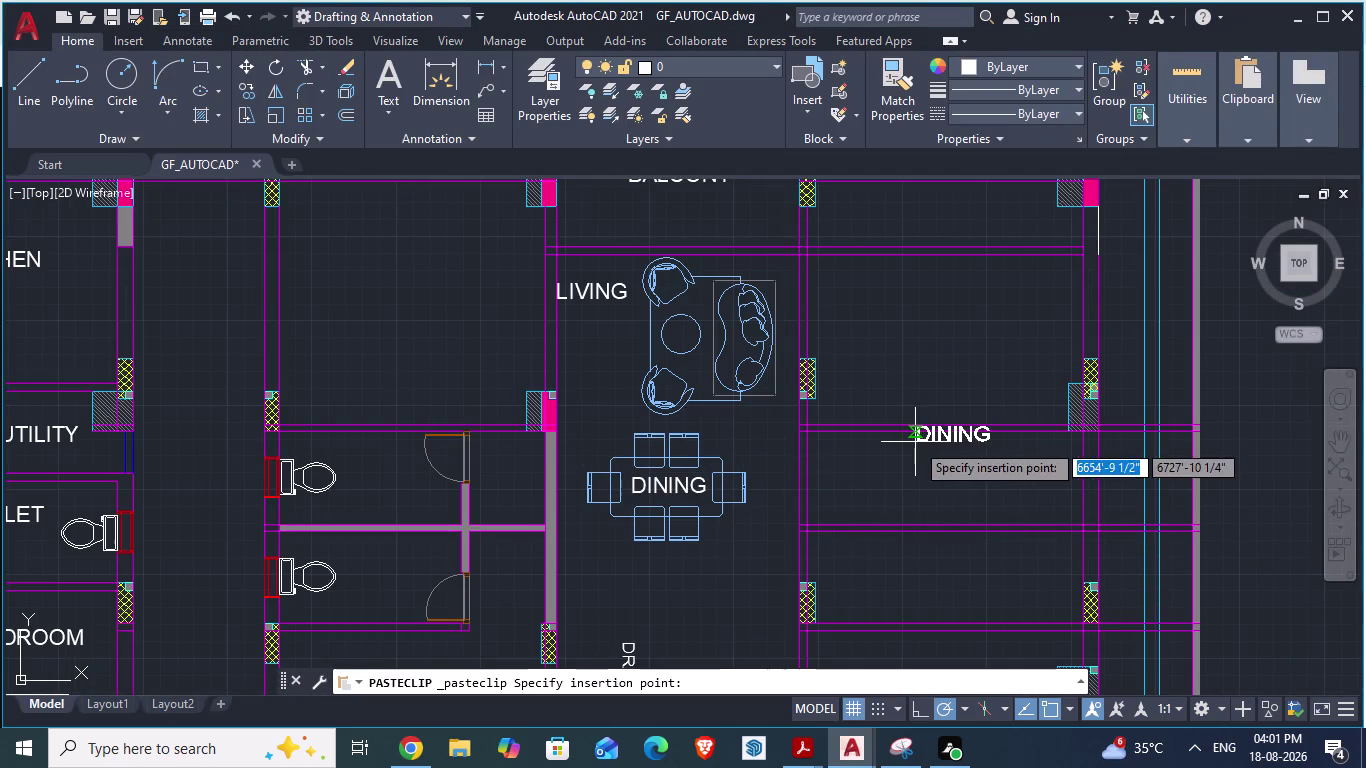
scroll(up, 3)
key(Escape)
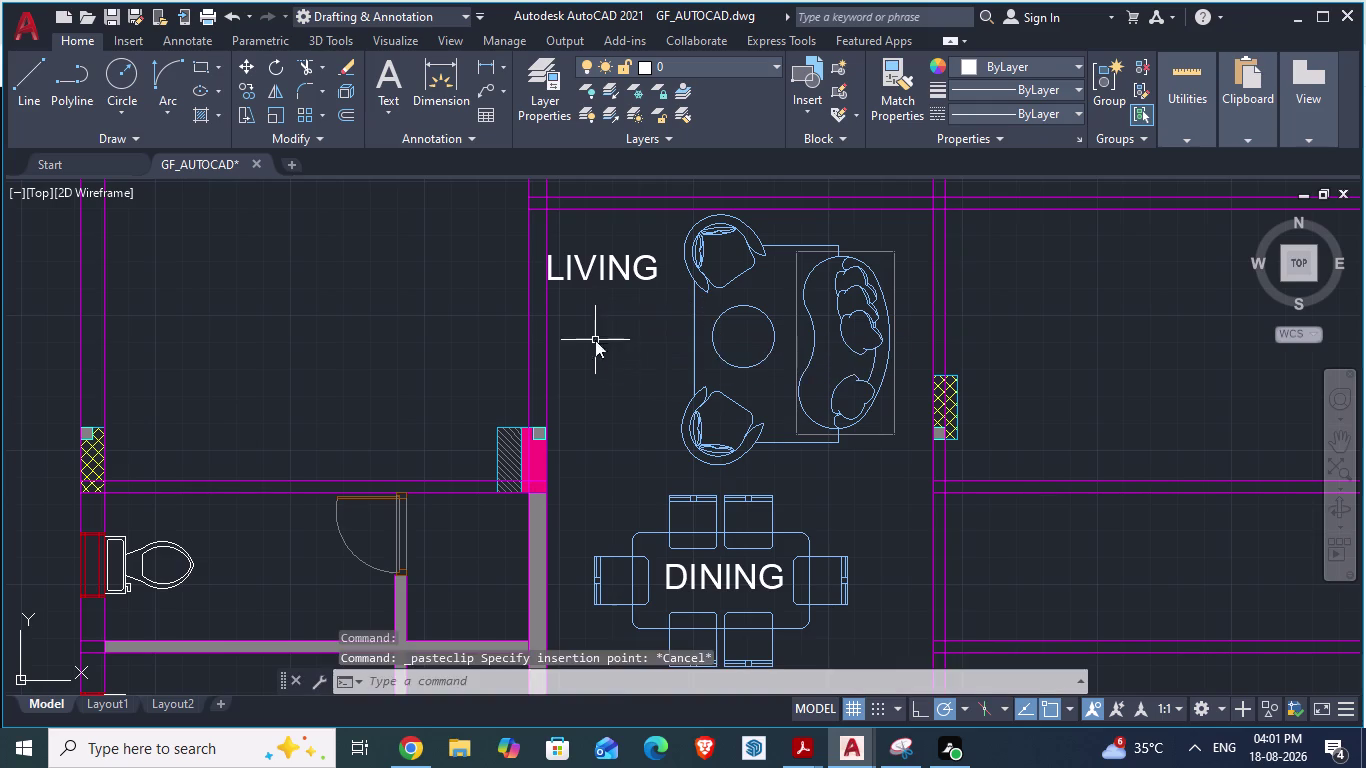
Glance at the reference architectural plan and return to the ground floor plan.
scroll(down, 3)
scroll(down, 3)
key(alt+Tab)
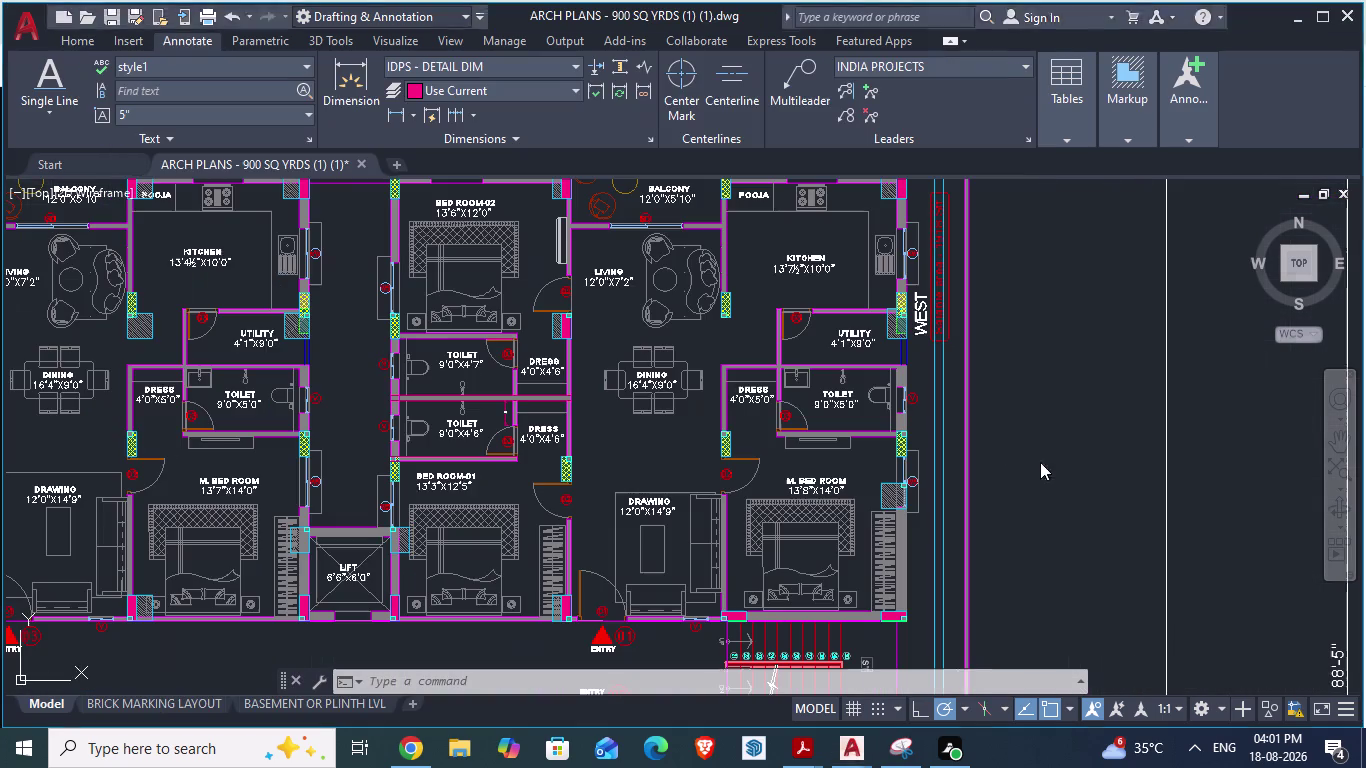
key(alt+Tab)
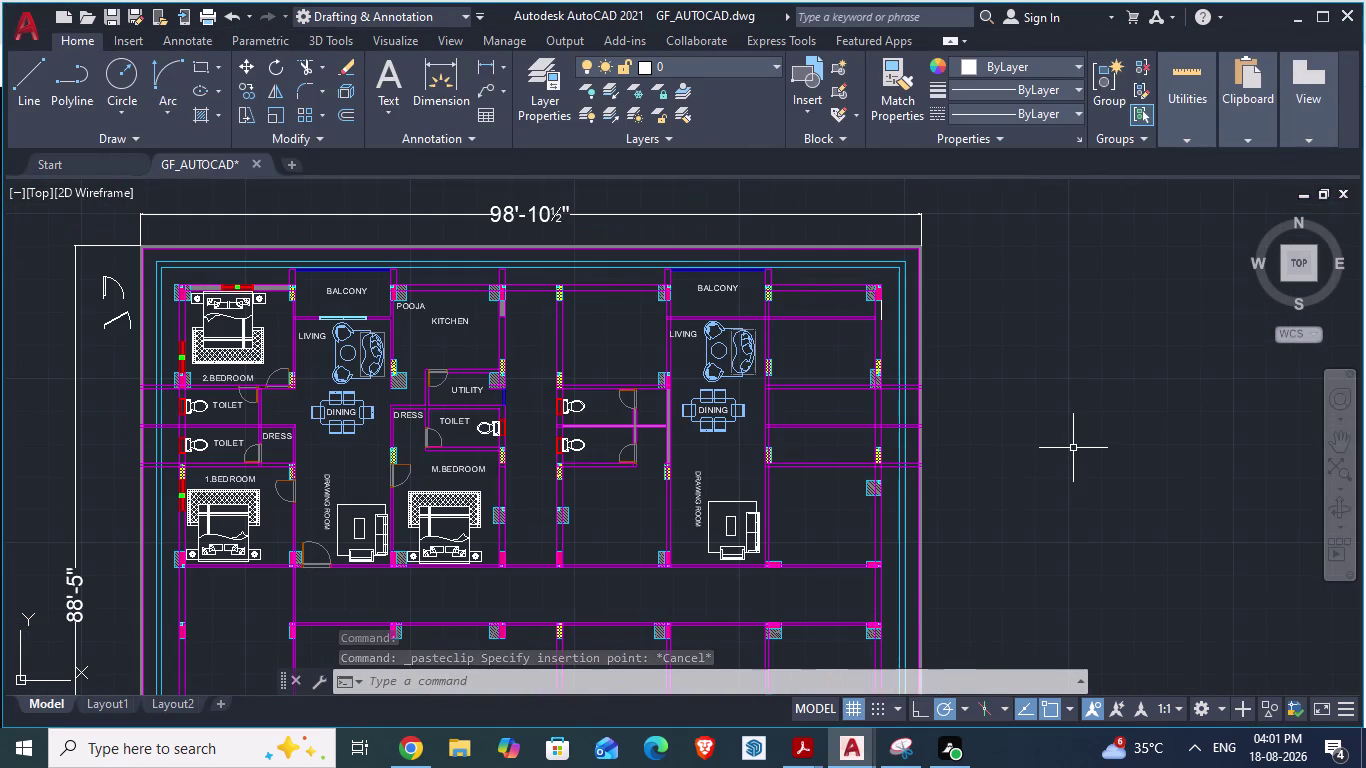
Using TRIM, cut the wall lines crossing the first hatched column, checking the reference plan.
key(alt+Tab)
scroll(down, 3)
key(alt+Tab)
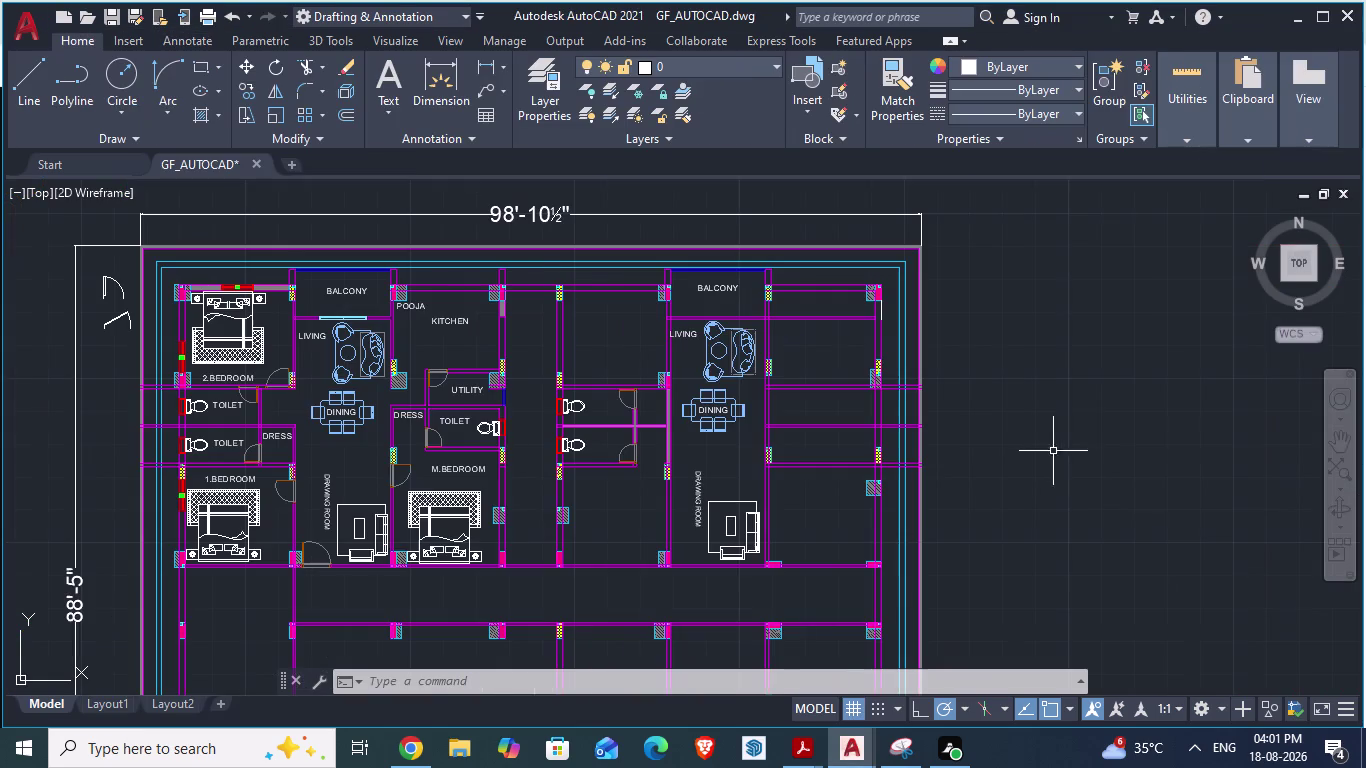
text(TR)
key(Return)
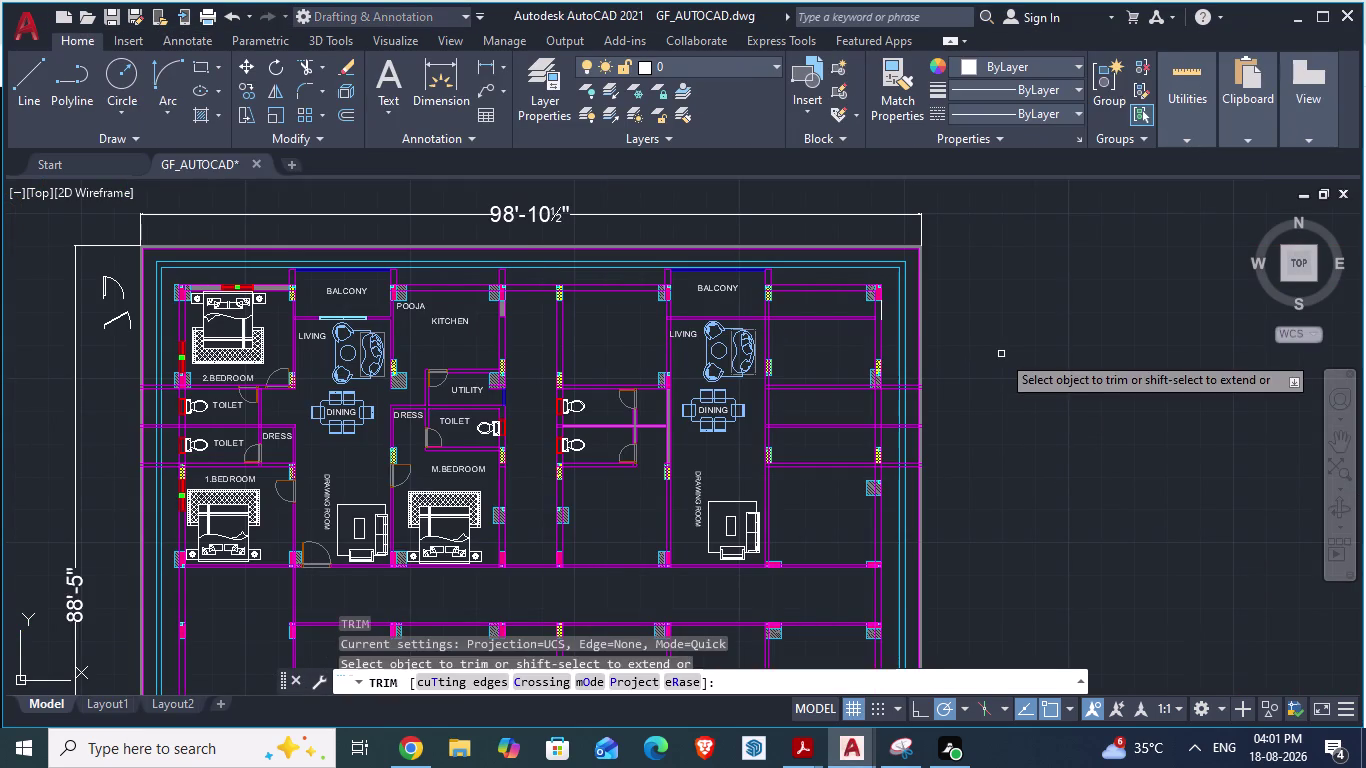
drag(816, 310, 822, 332)
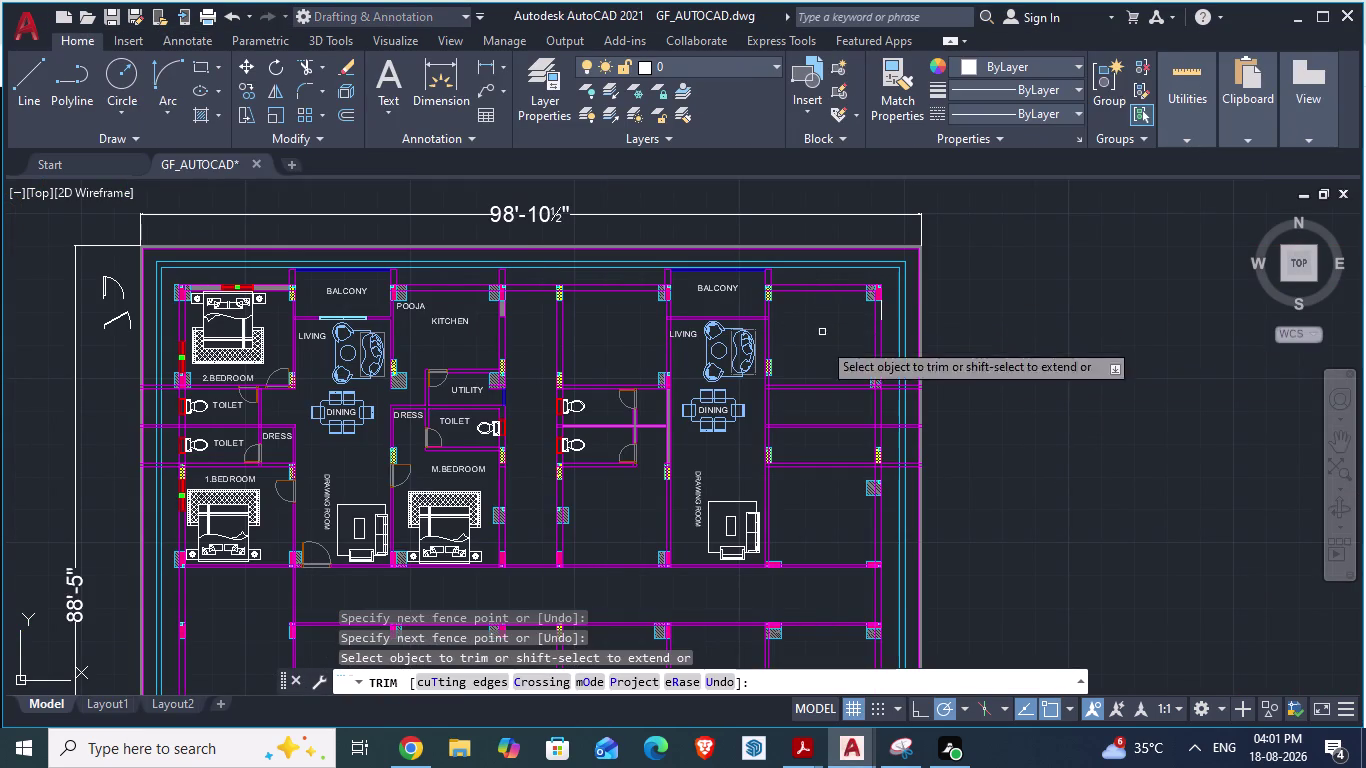
key(alt+Tab)
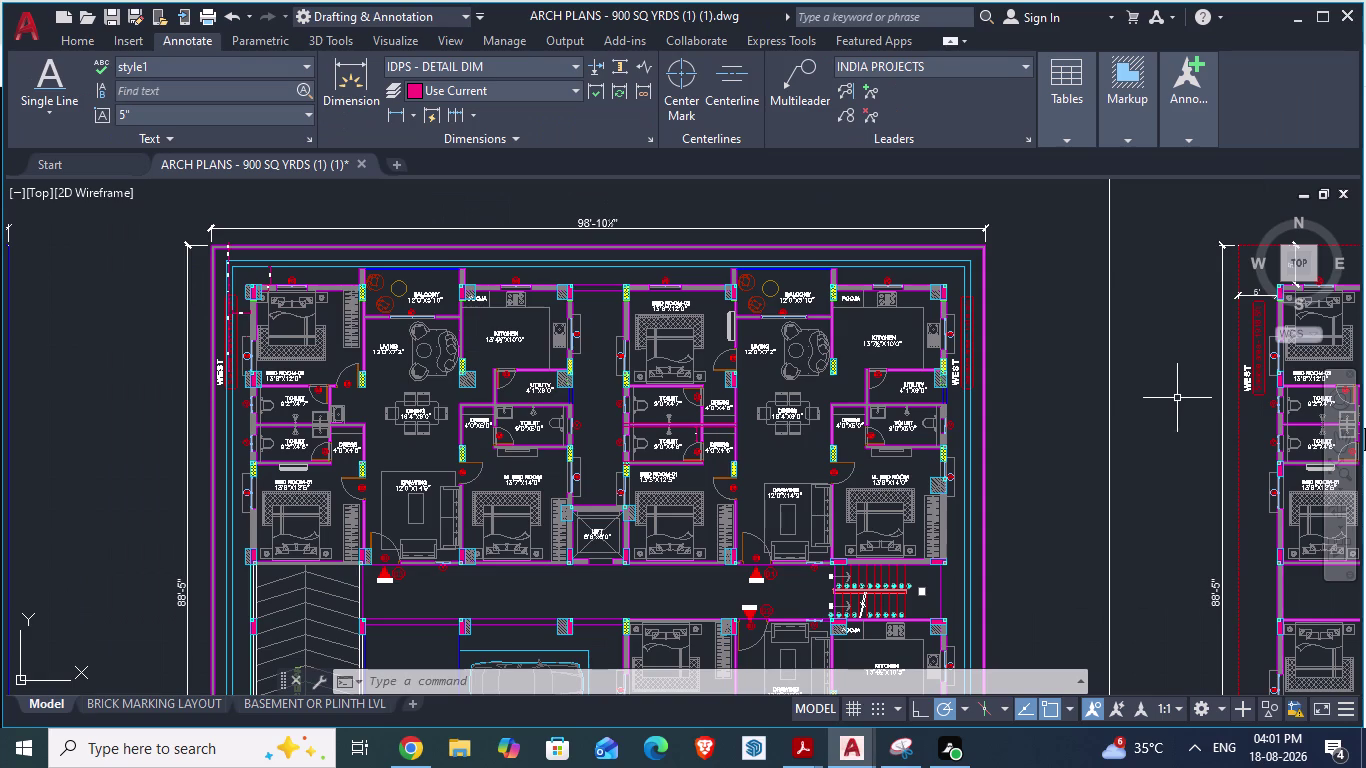
key(alt+Tab)
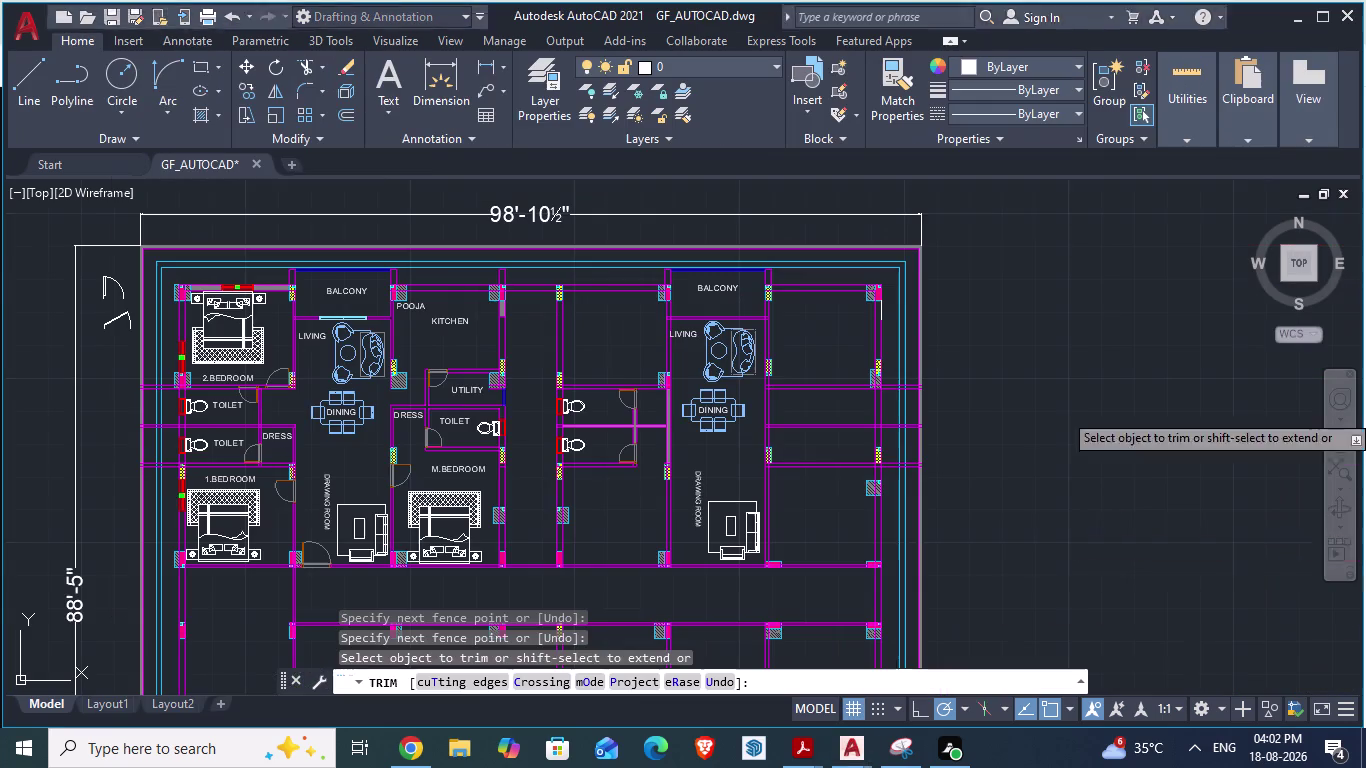
drag(816, 446, 808, 501)
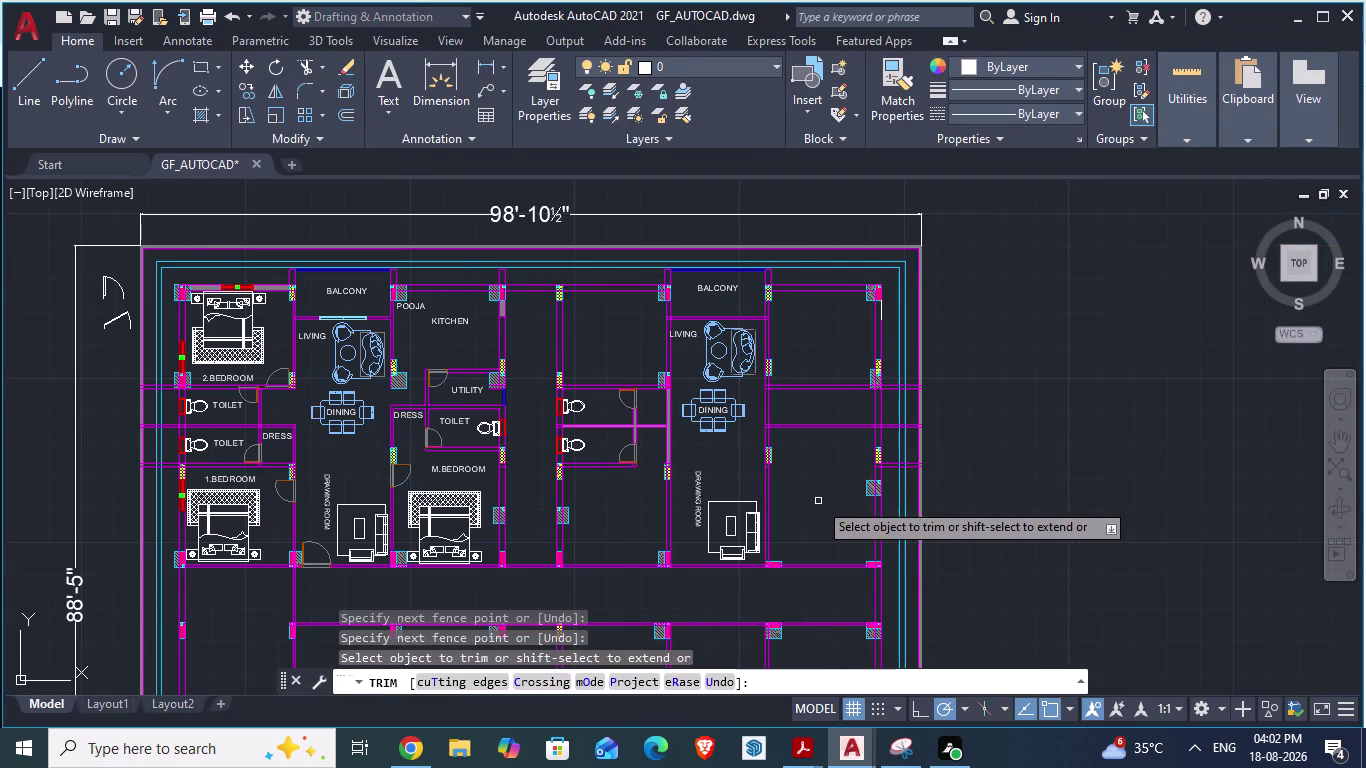
Trim the wall line overhangs at the right column and the grey column.
key(alt+Tab)
key(alt+Tab)
scroll(up, 3)
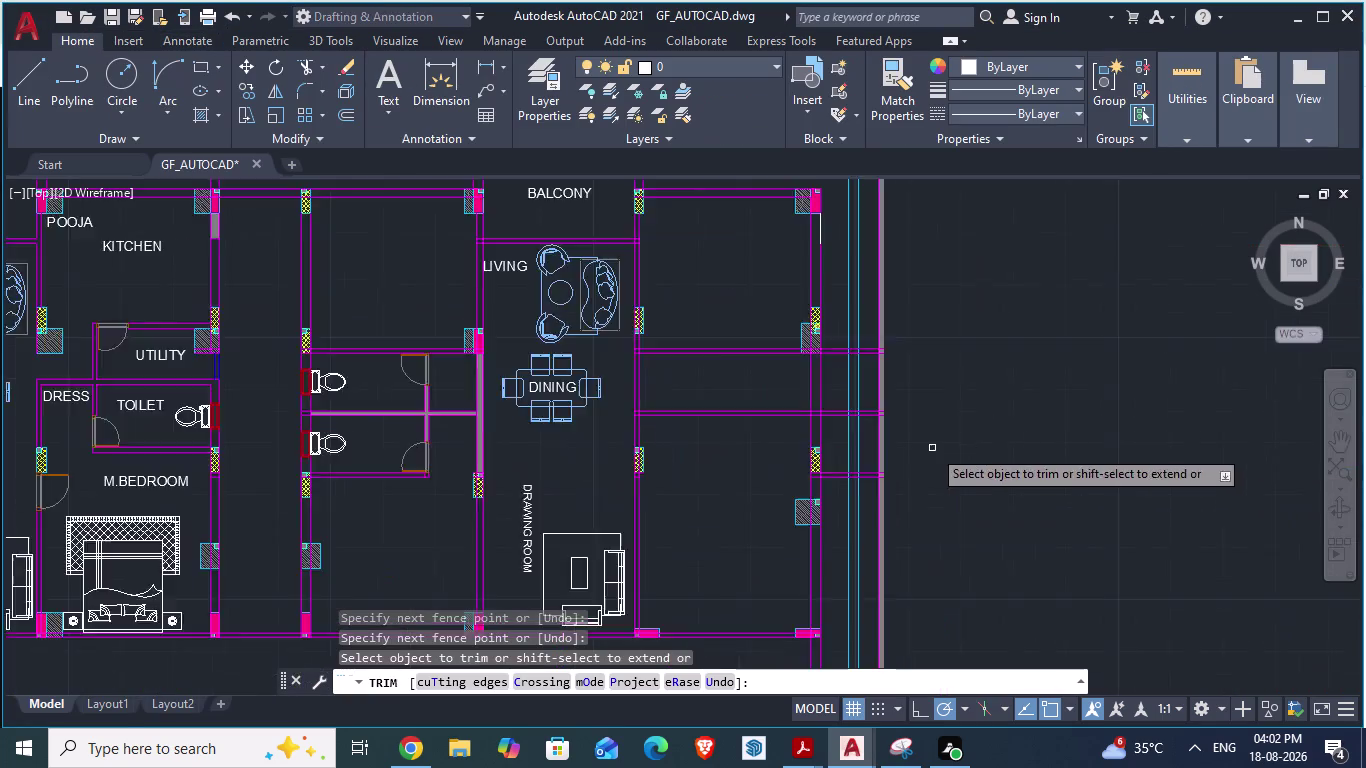
scroll(up, 3)
drag(796, 197, 797, 206)
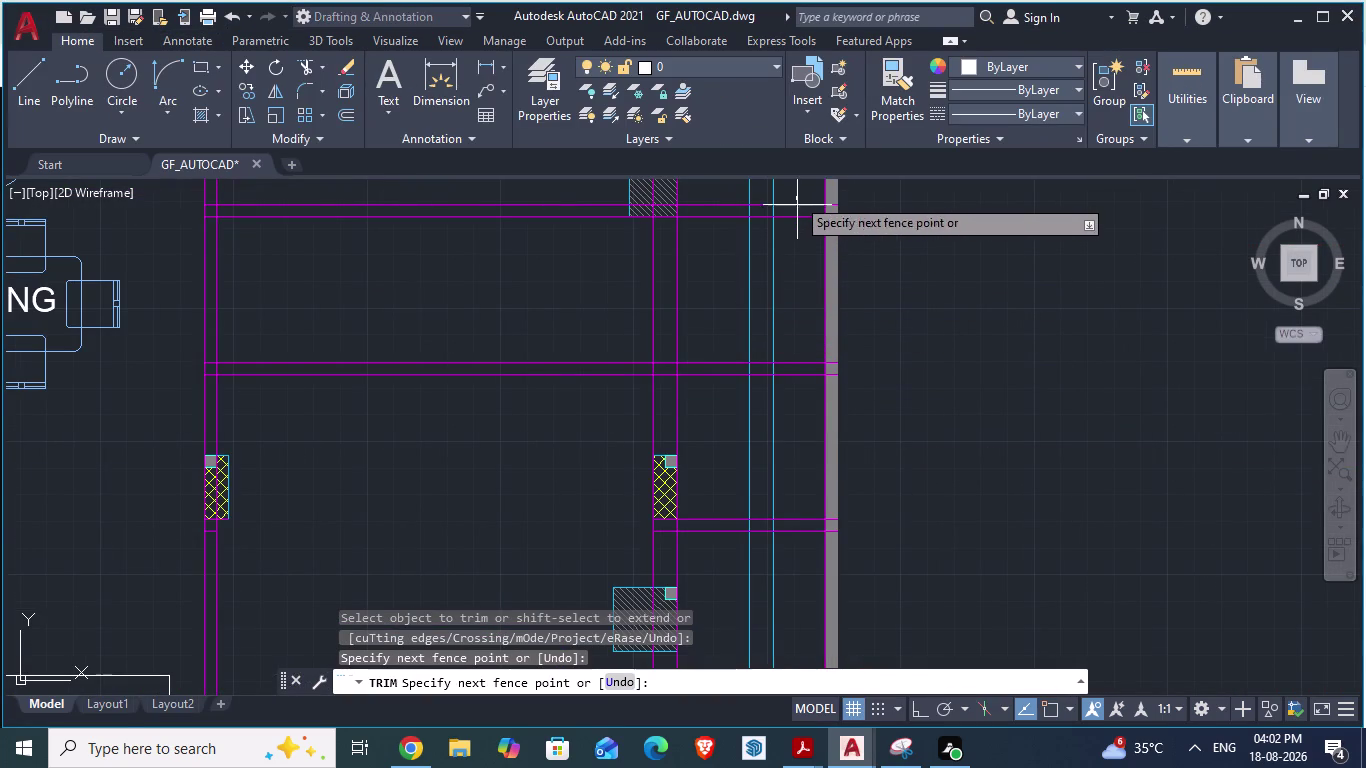
drag(797, 206, 808, 553)
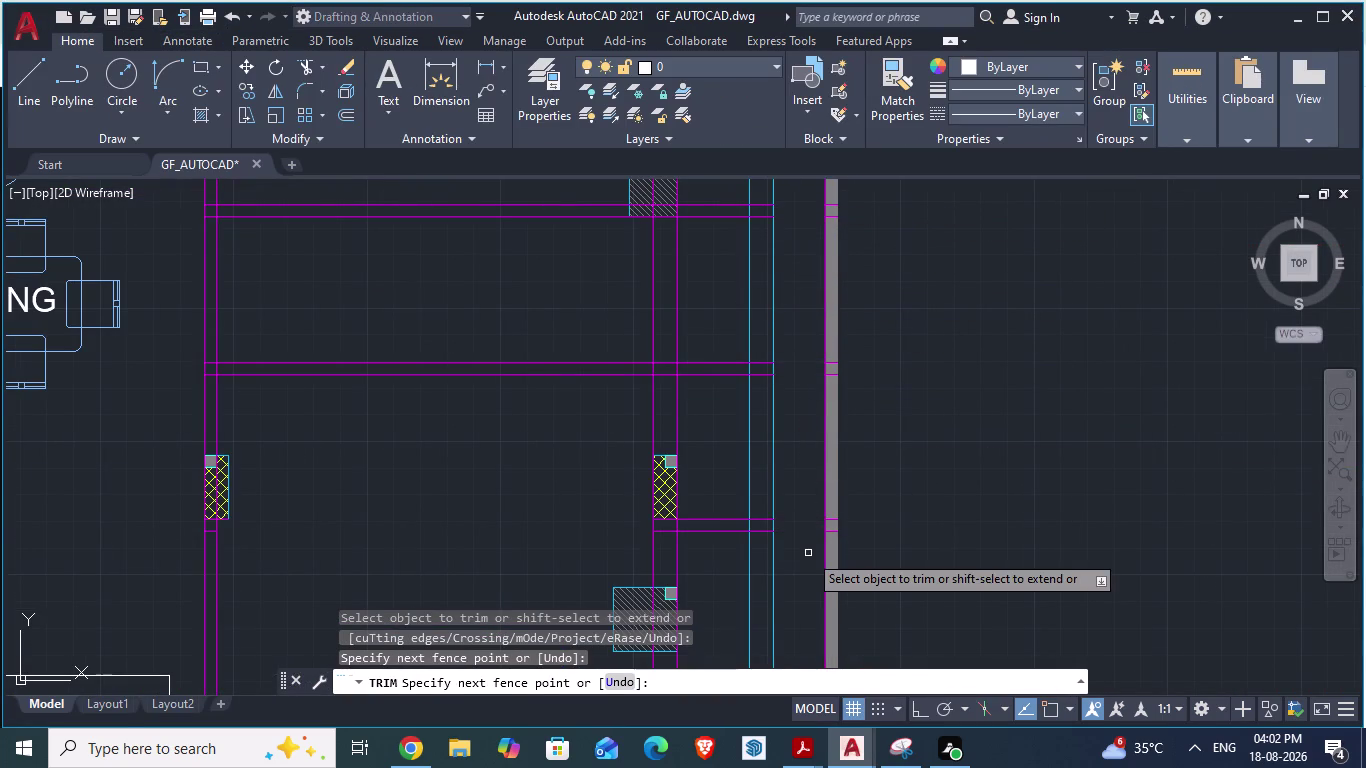
scroll(up, 3)
drag(753, 508, 753, 604)
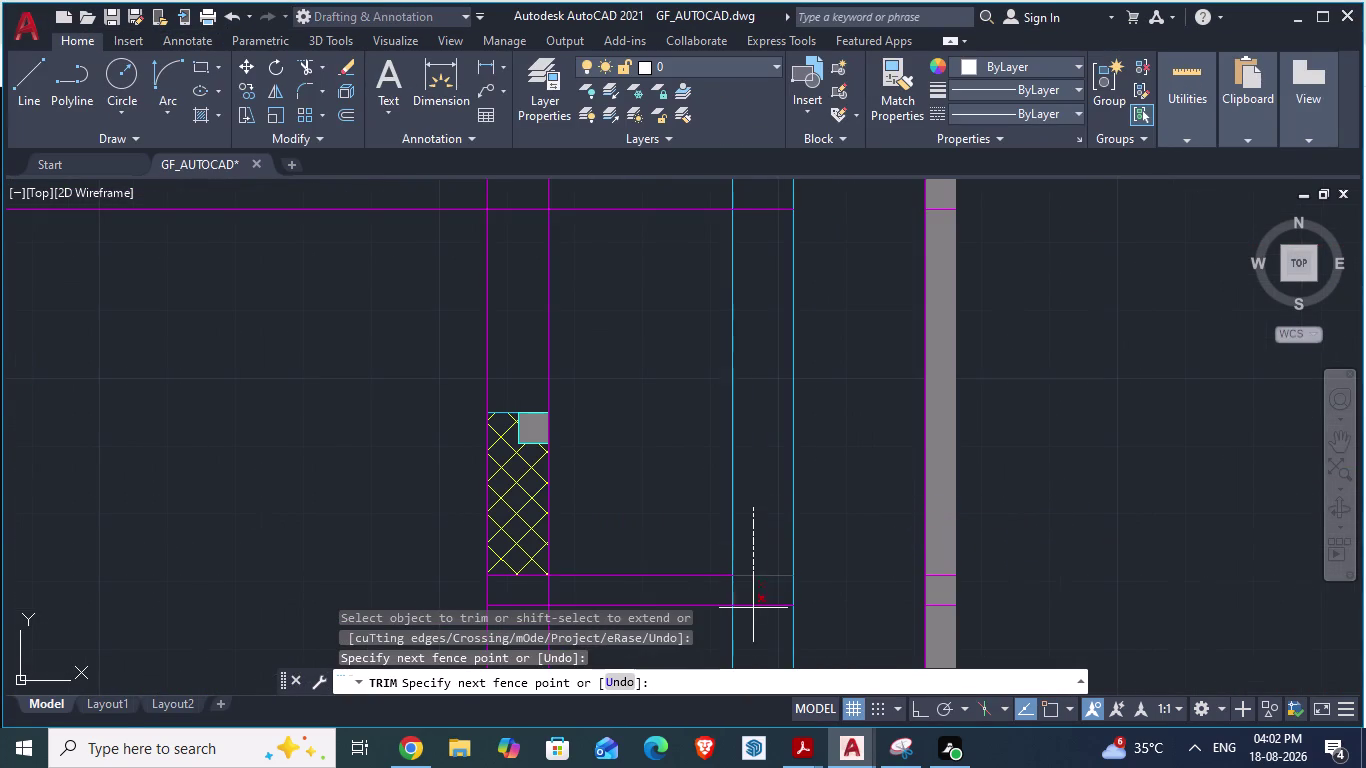
drag(753, 604, 756, 650)
scroll(up, 3)
drag(942, 538, 942, 632)
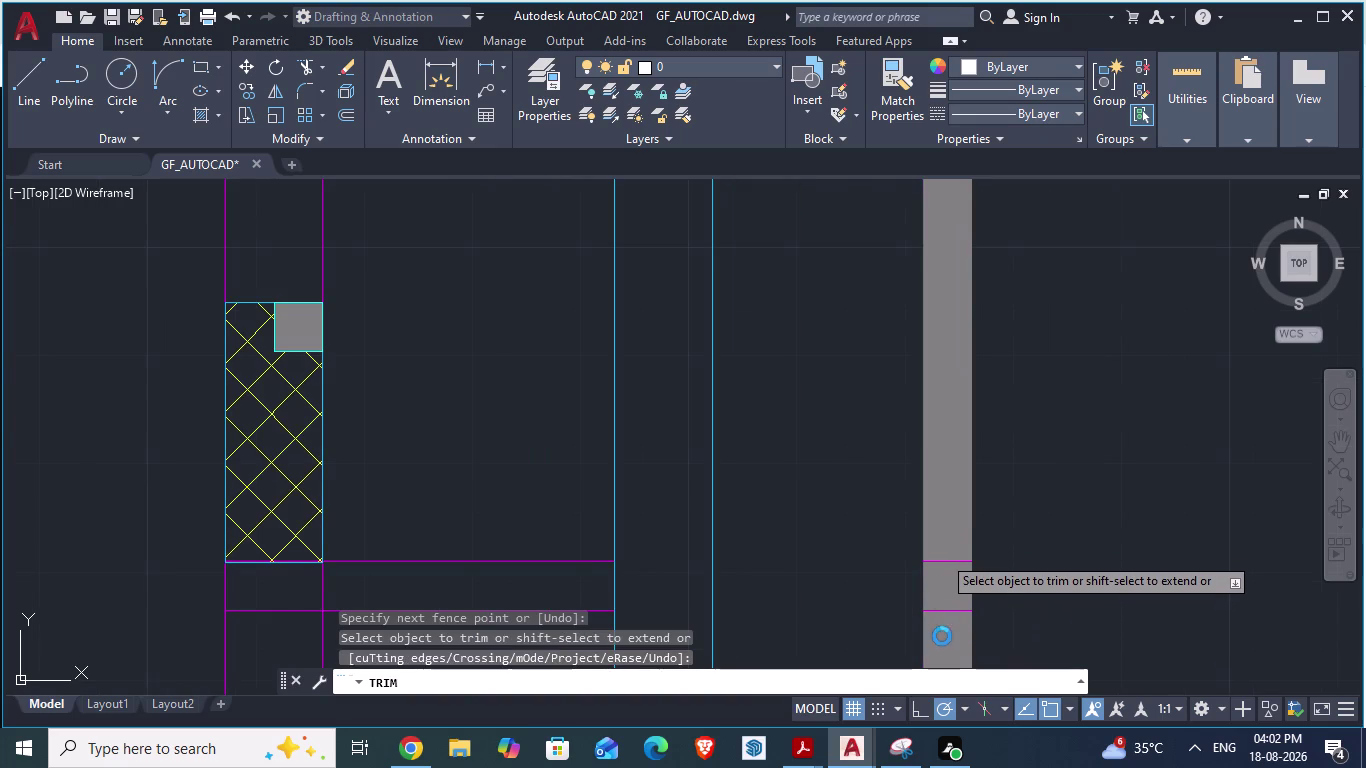
drag(942, 632, 942, 639)
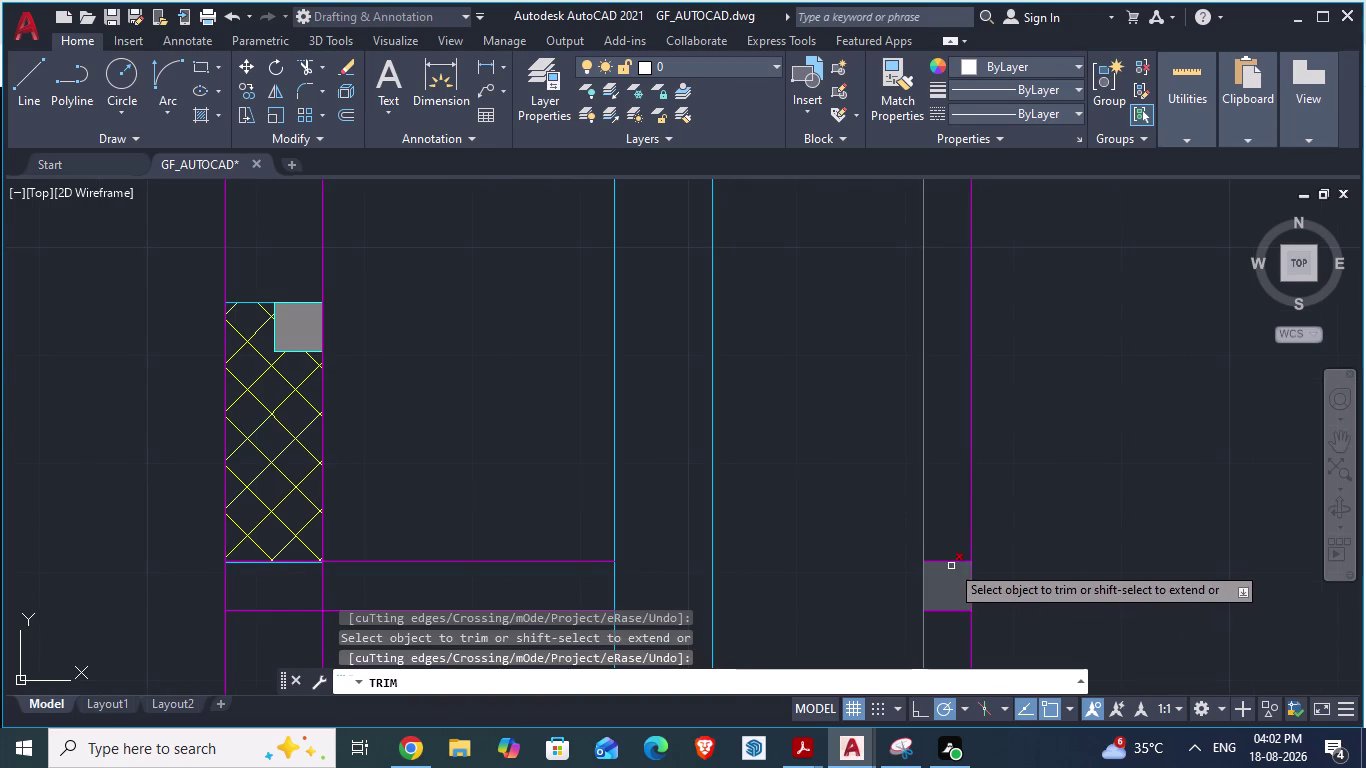
click(949, 563)
click(948, 595)
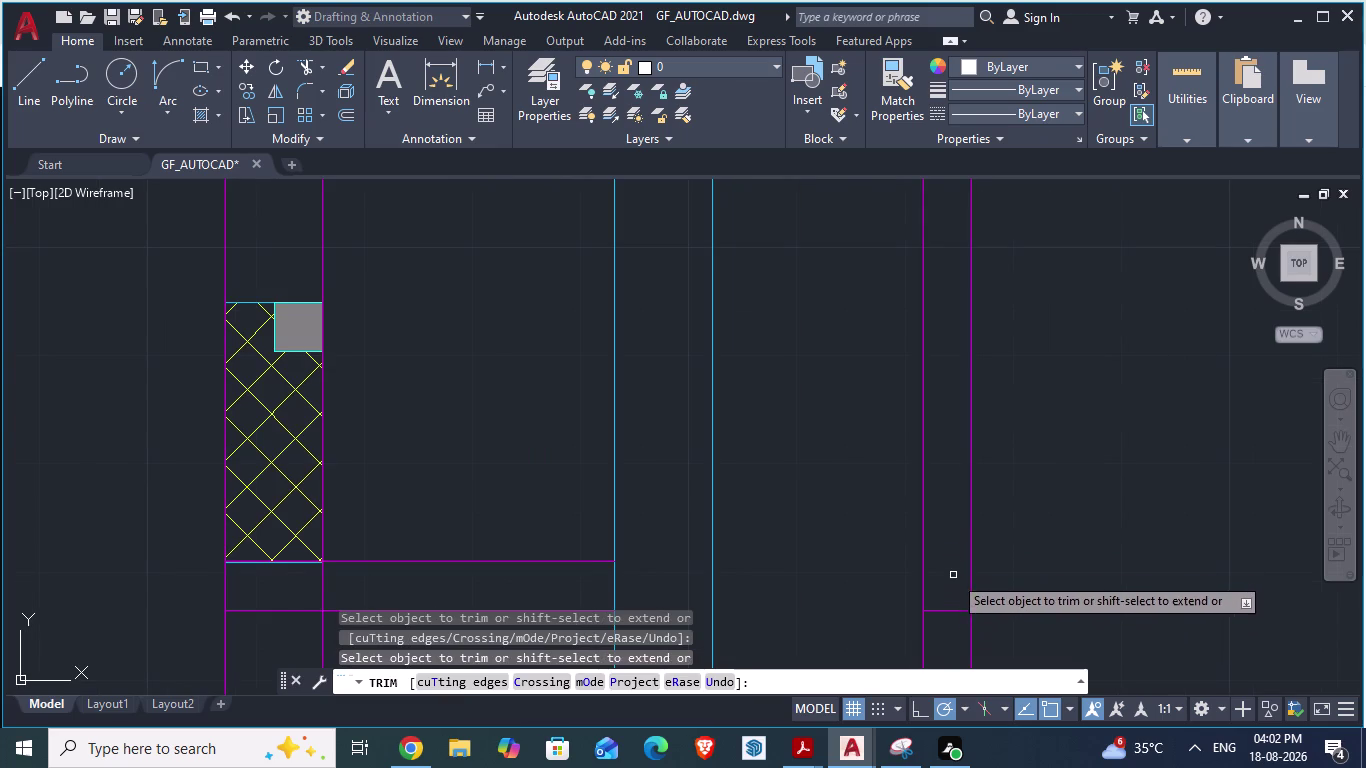
Trim the leftover wall line ends at the columns near the dining area.
scroll(down, 3)
scroll(up, 3)
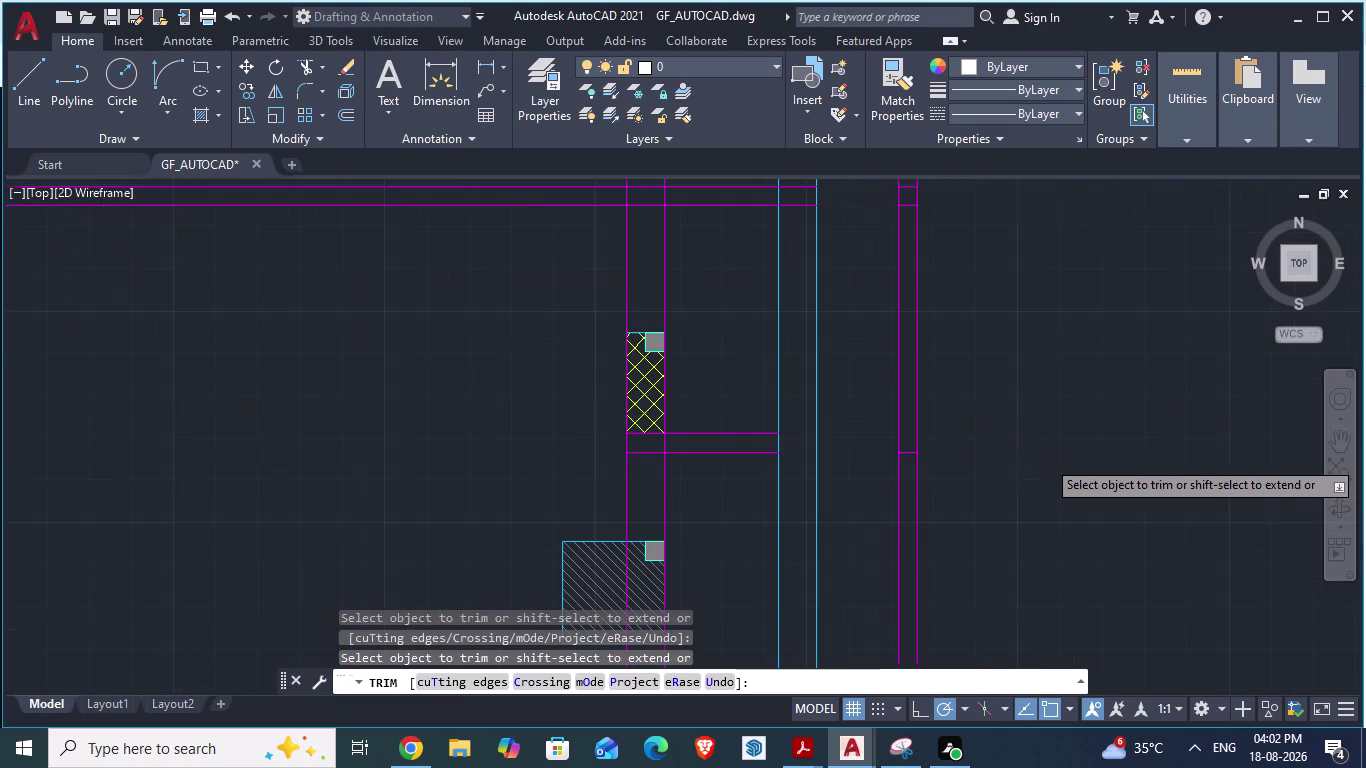
click(908, 452)
scroll(down, 3)
scroll(up, 3)
click(881, 391)
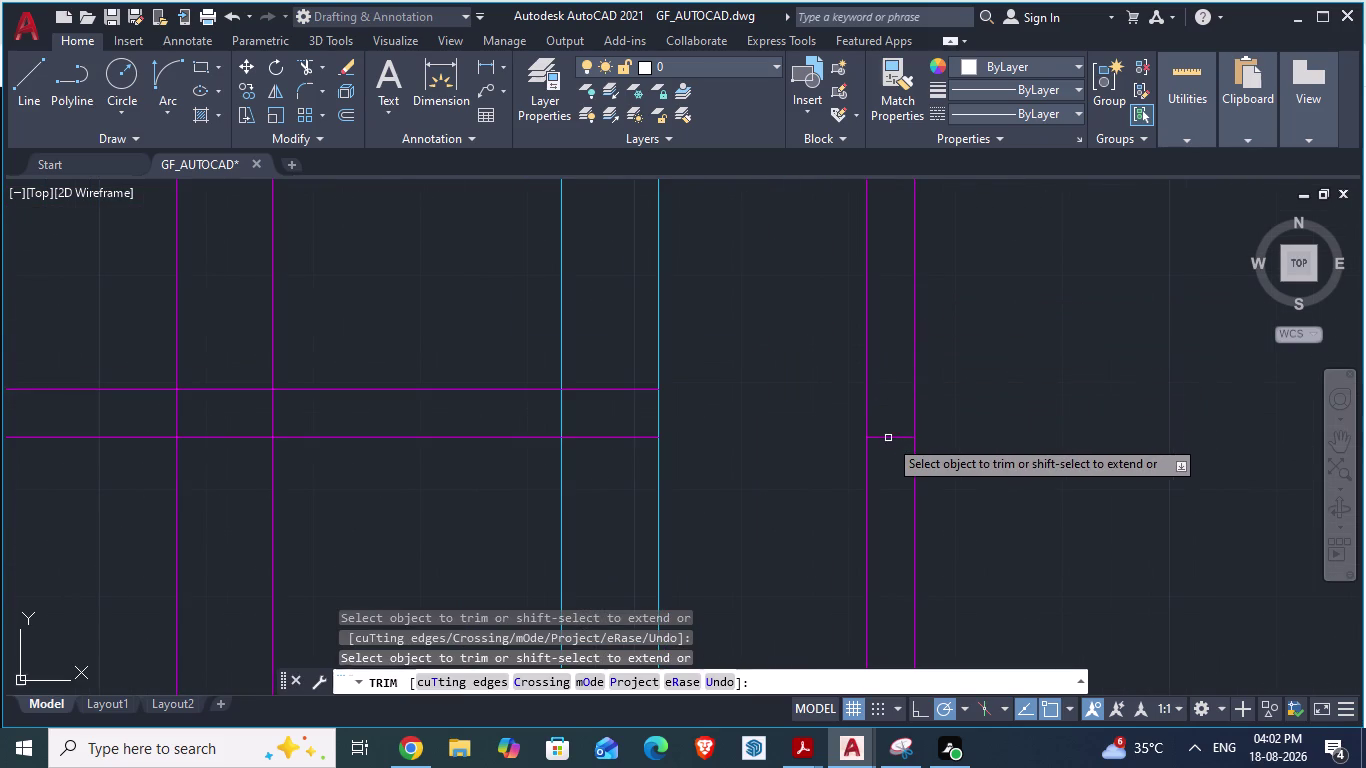
click(888, 439)
scroll(down, 3)
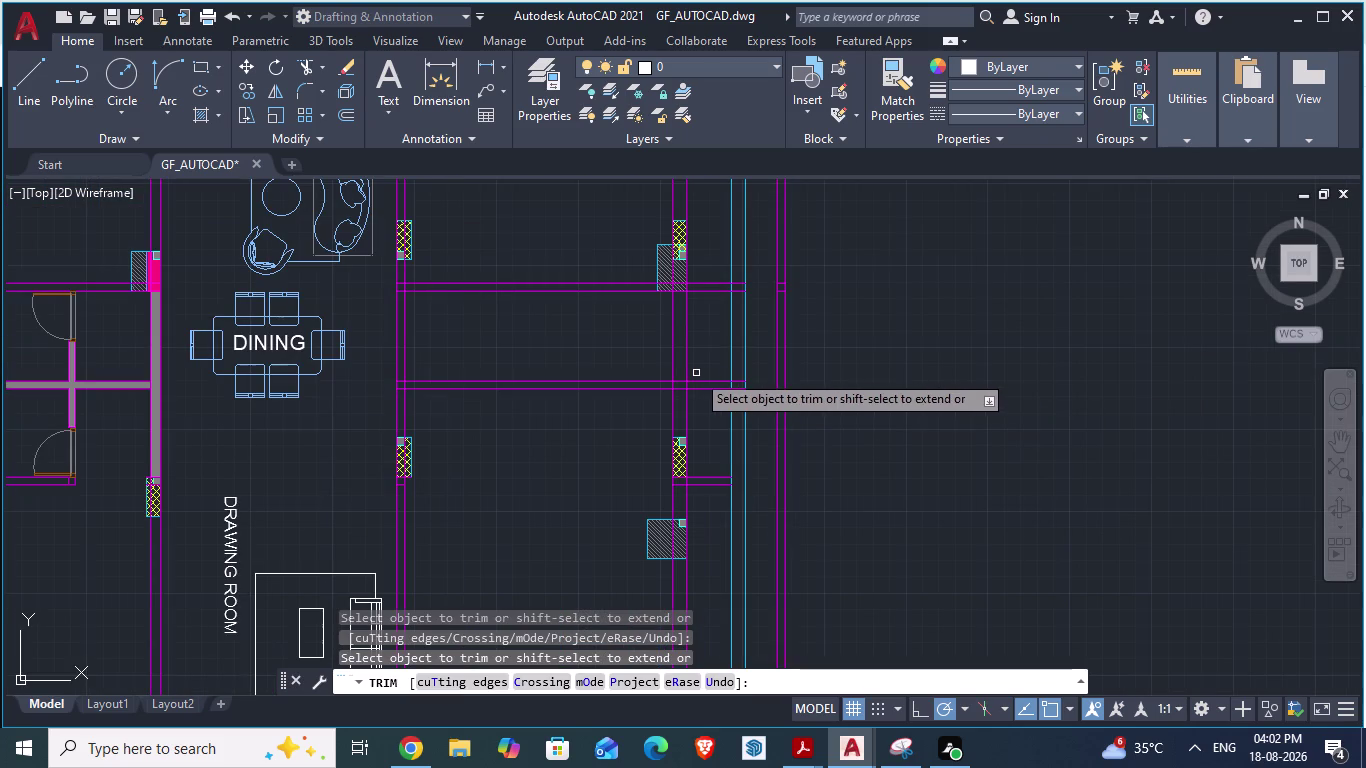
scroll(down, 3)
scroll(up, 3)
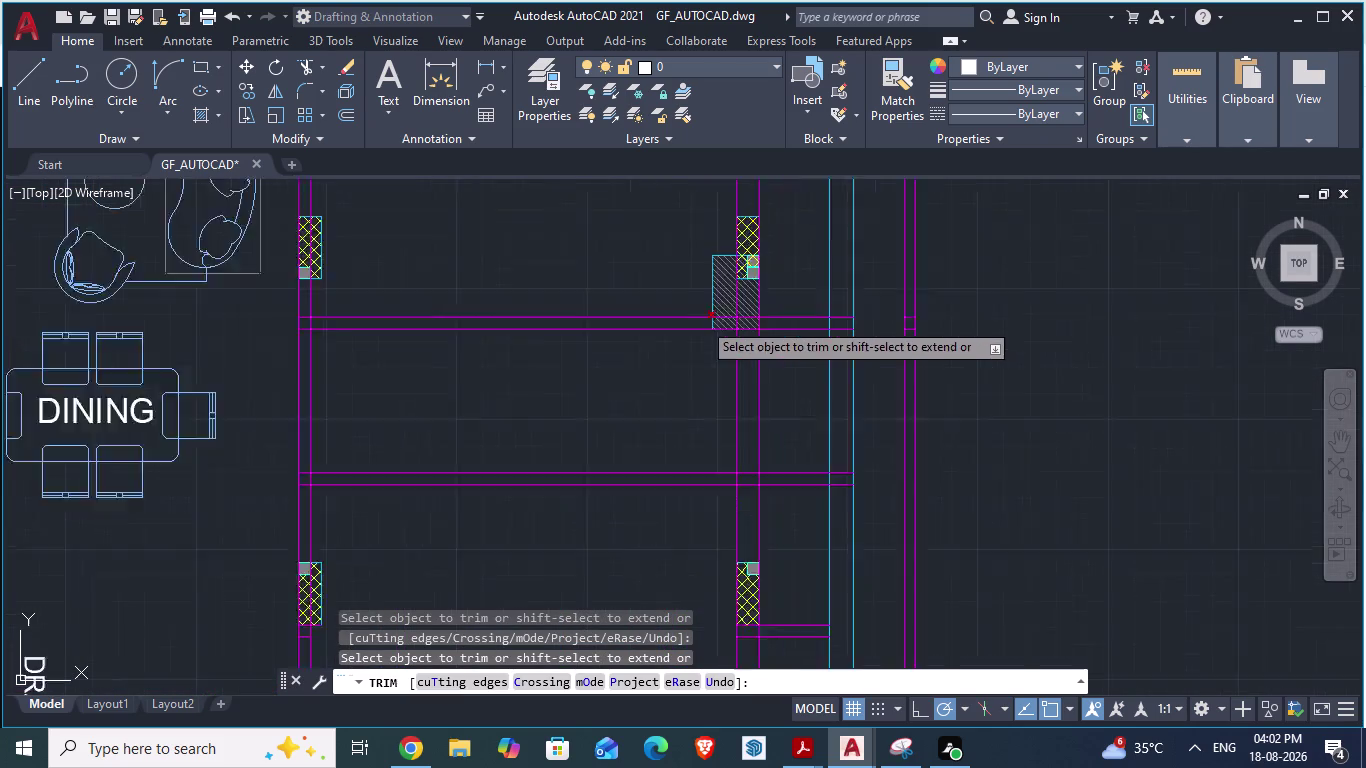
drag(817, 294, 847, 407)
scroll(up, 3)
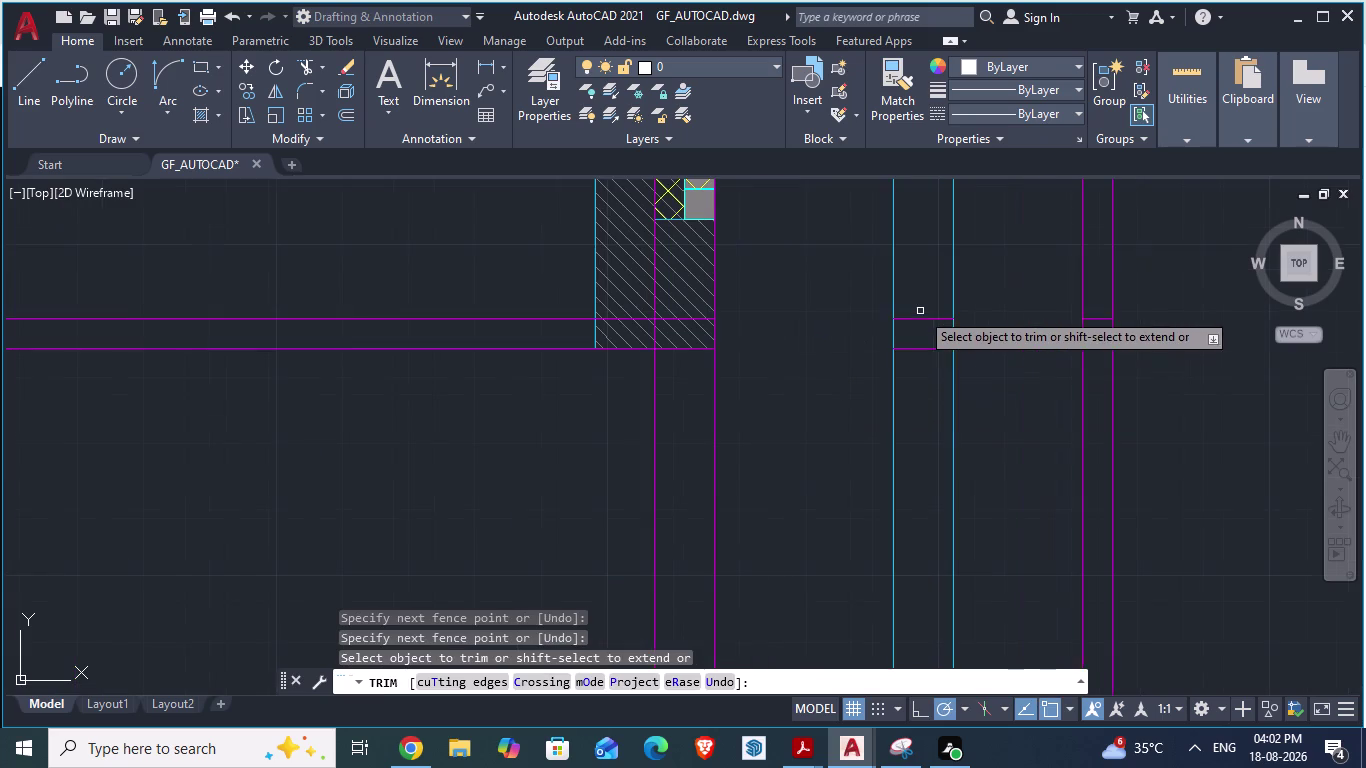
drag(927, 270, 923, 419)
scroll(down, 3)
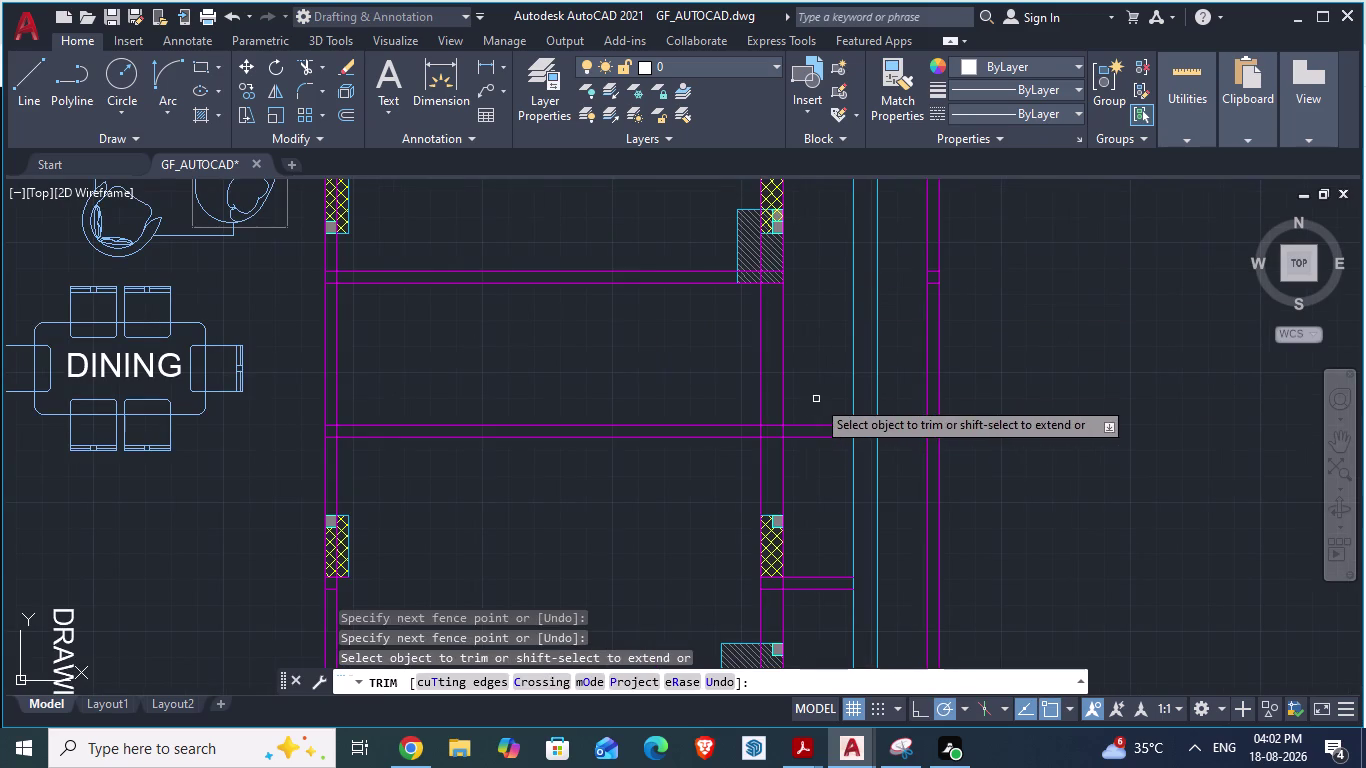
drag(816, 399, 813, 501)
scroll(up, 3)
drag(858, 373, 858, 491)
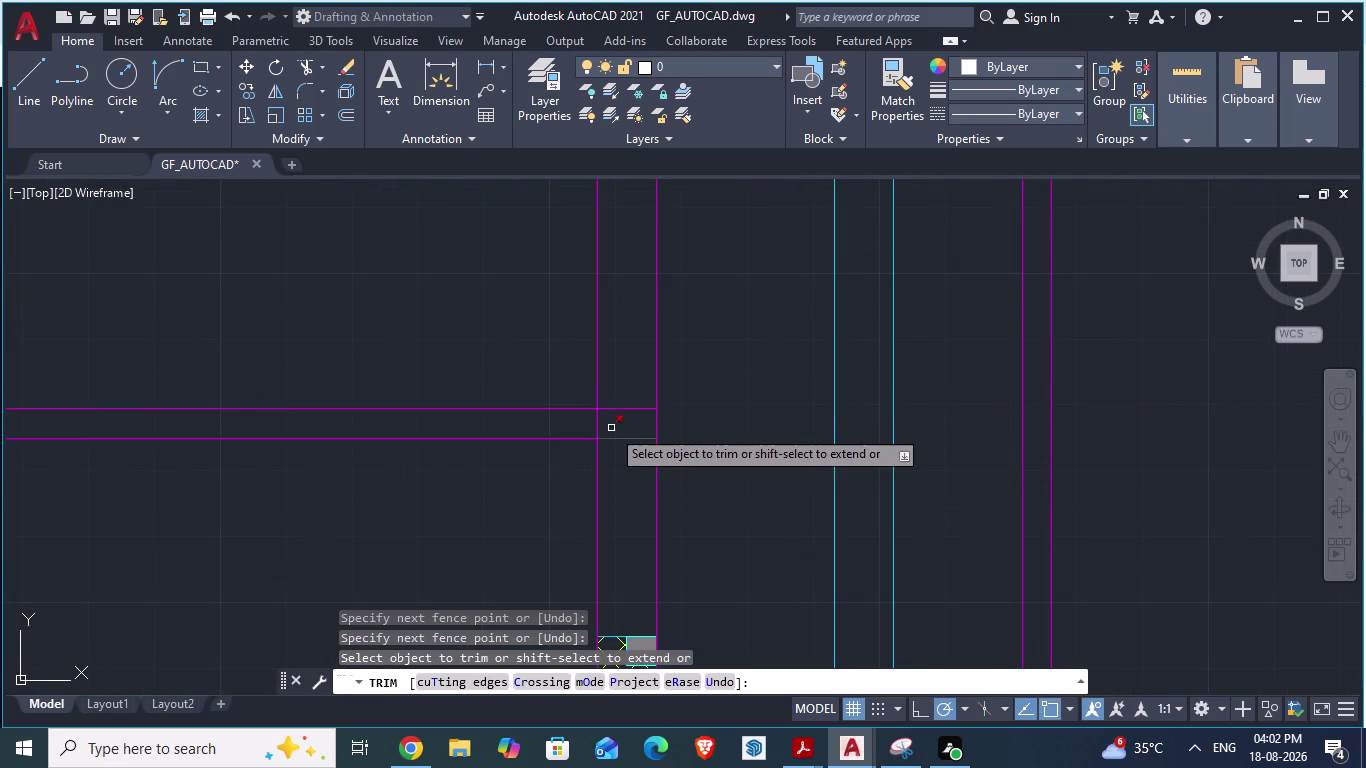
Cut the wall line segments running inside the left hatched columns.
drag(620, 384, 624, 488)
scroll(down, 3)
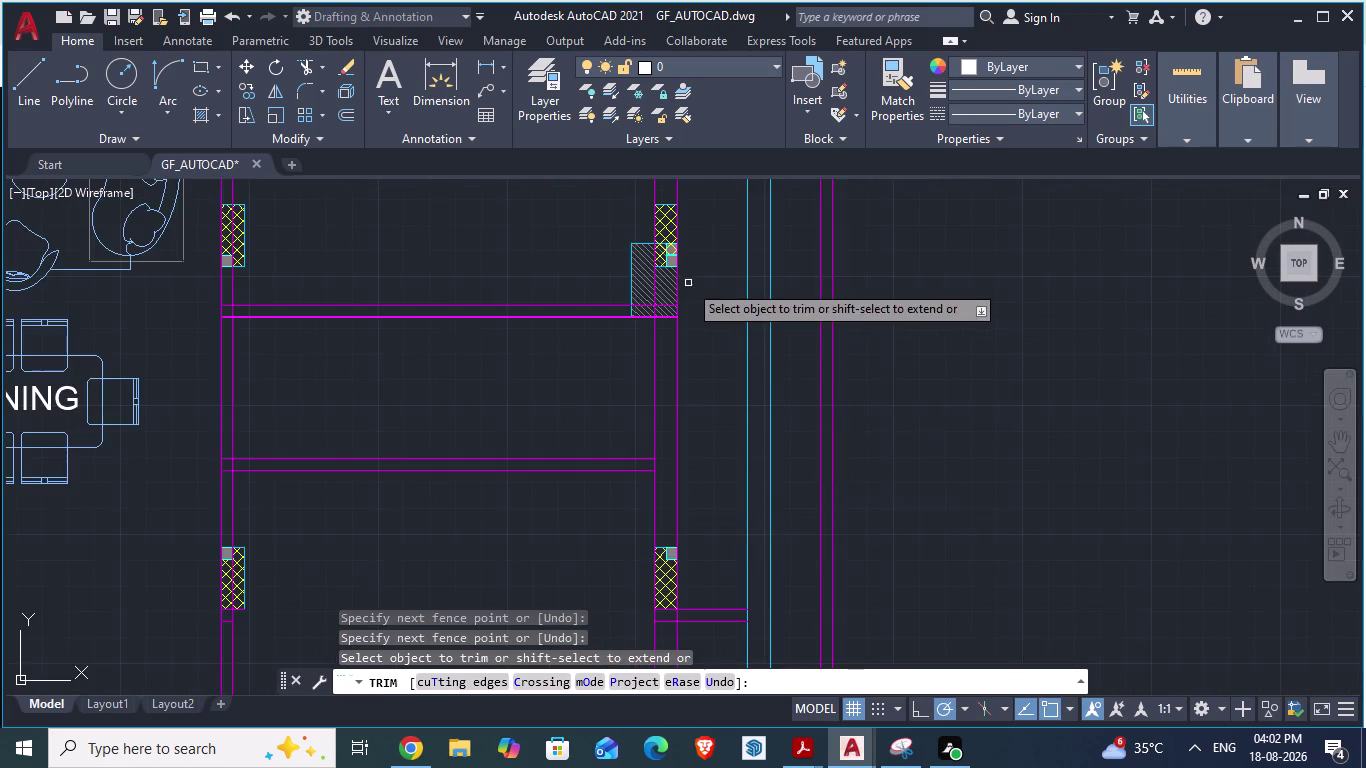
scroll(up, 3)
drag(651, 305, 654, 362)
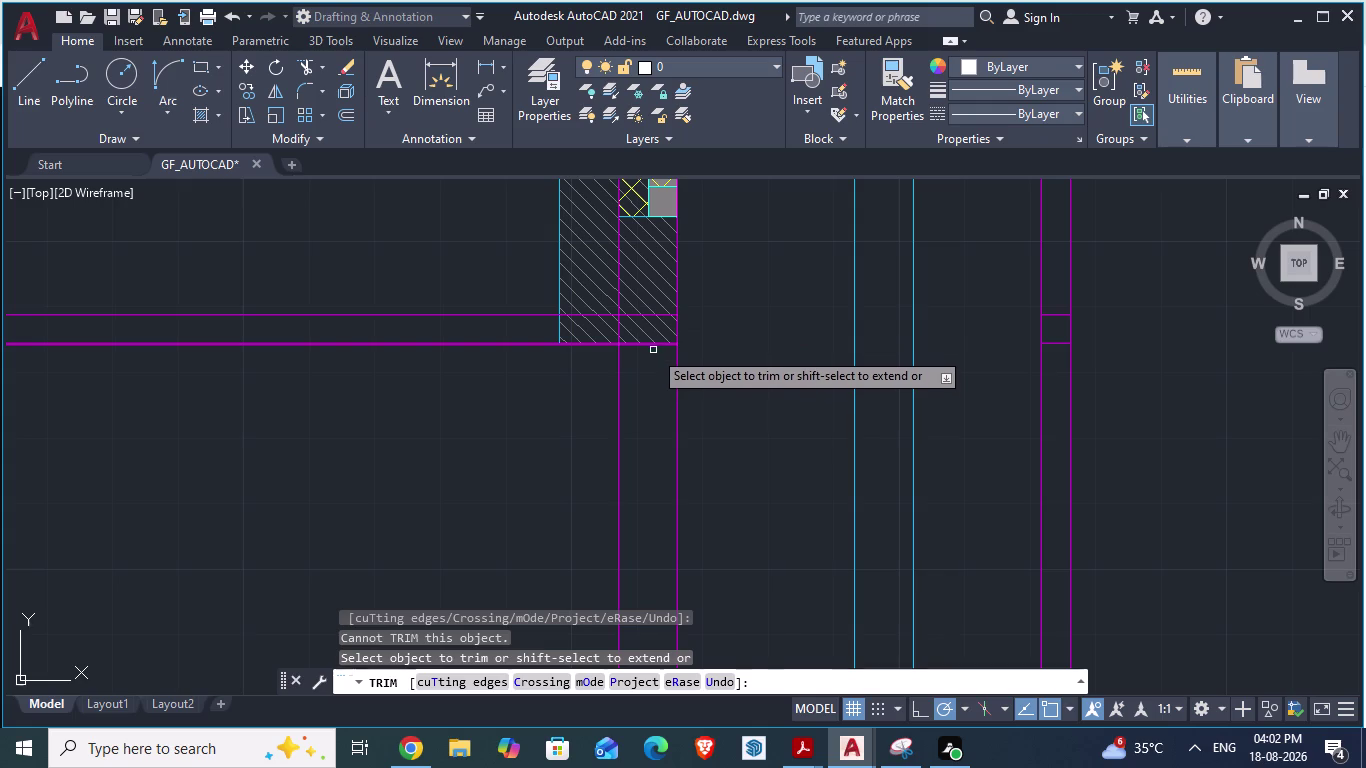
click(649, 346)
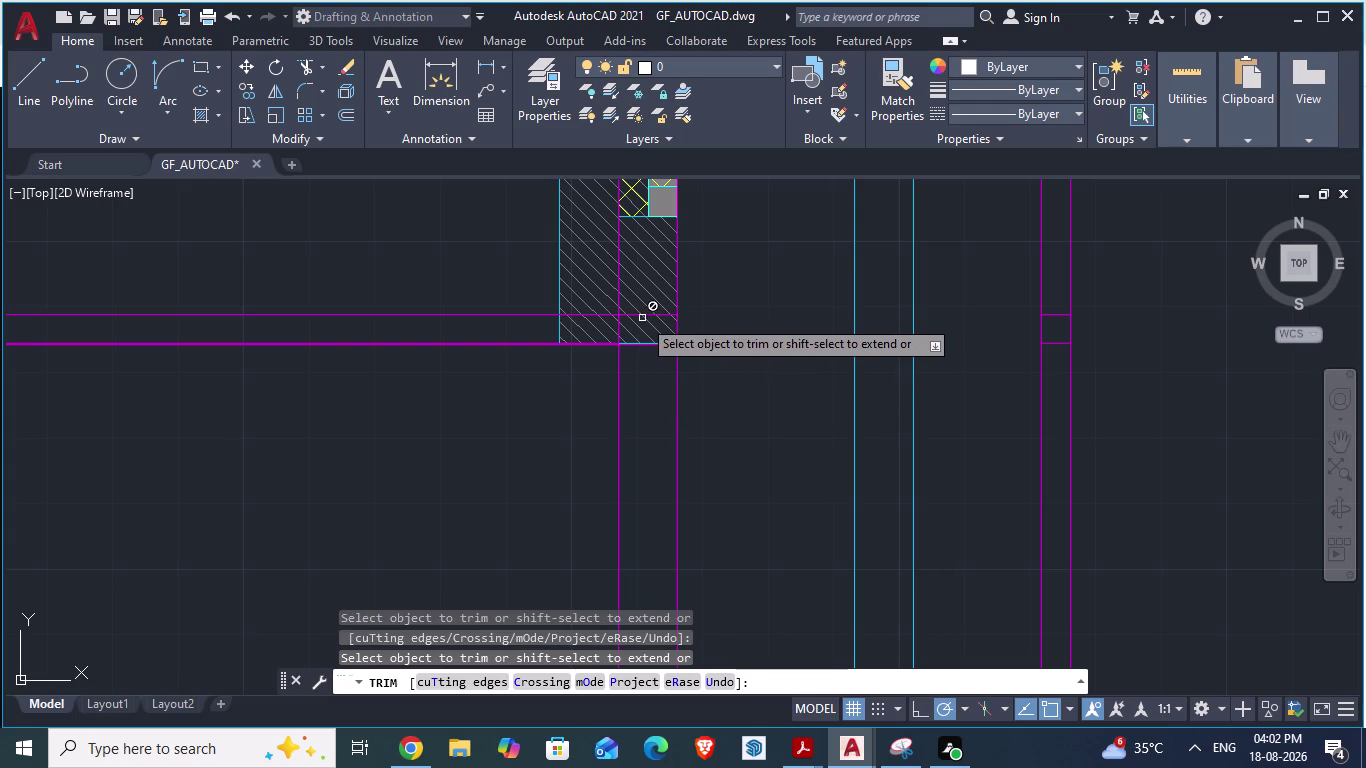
click(638, 316)
scroll(up, 3)
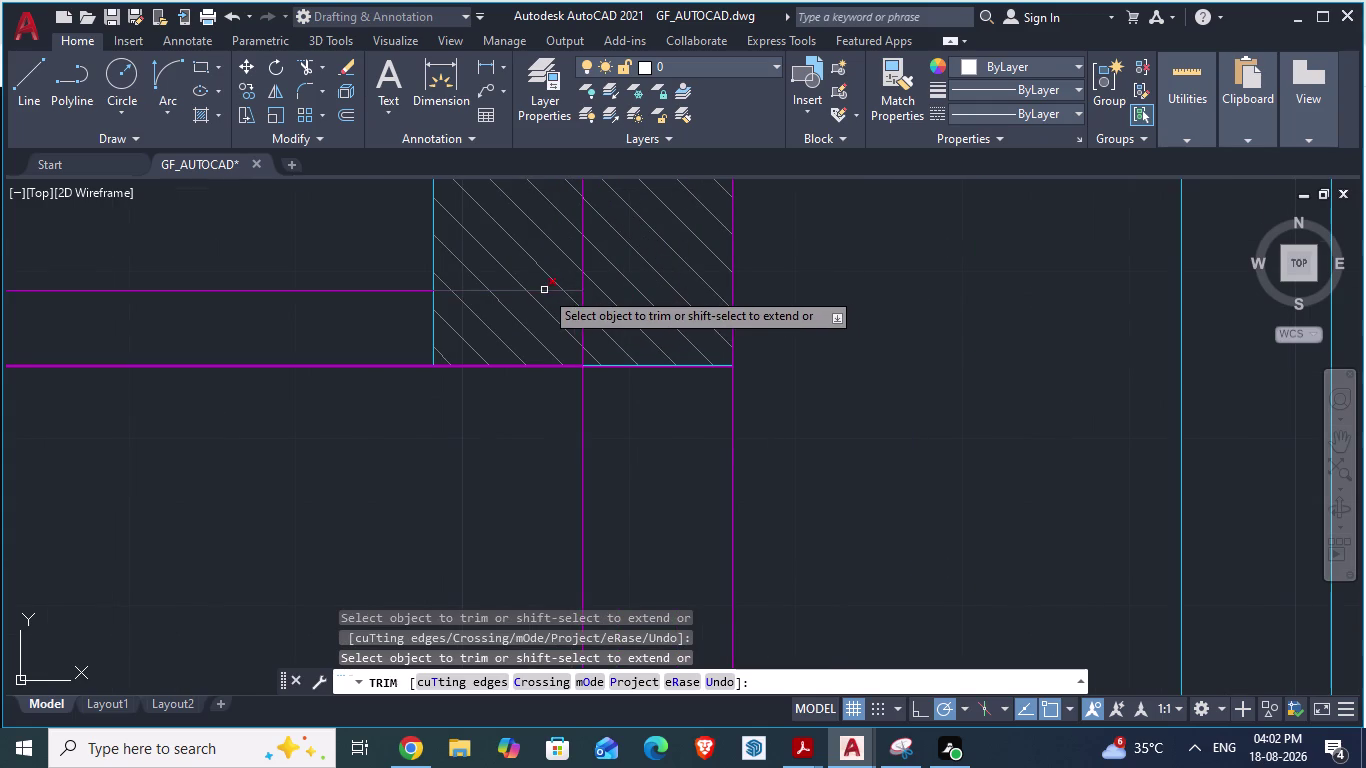
click(544, 290)
scroll(up, 3)
click(643, 356)
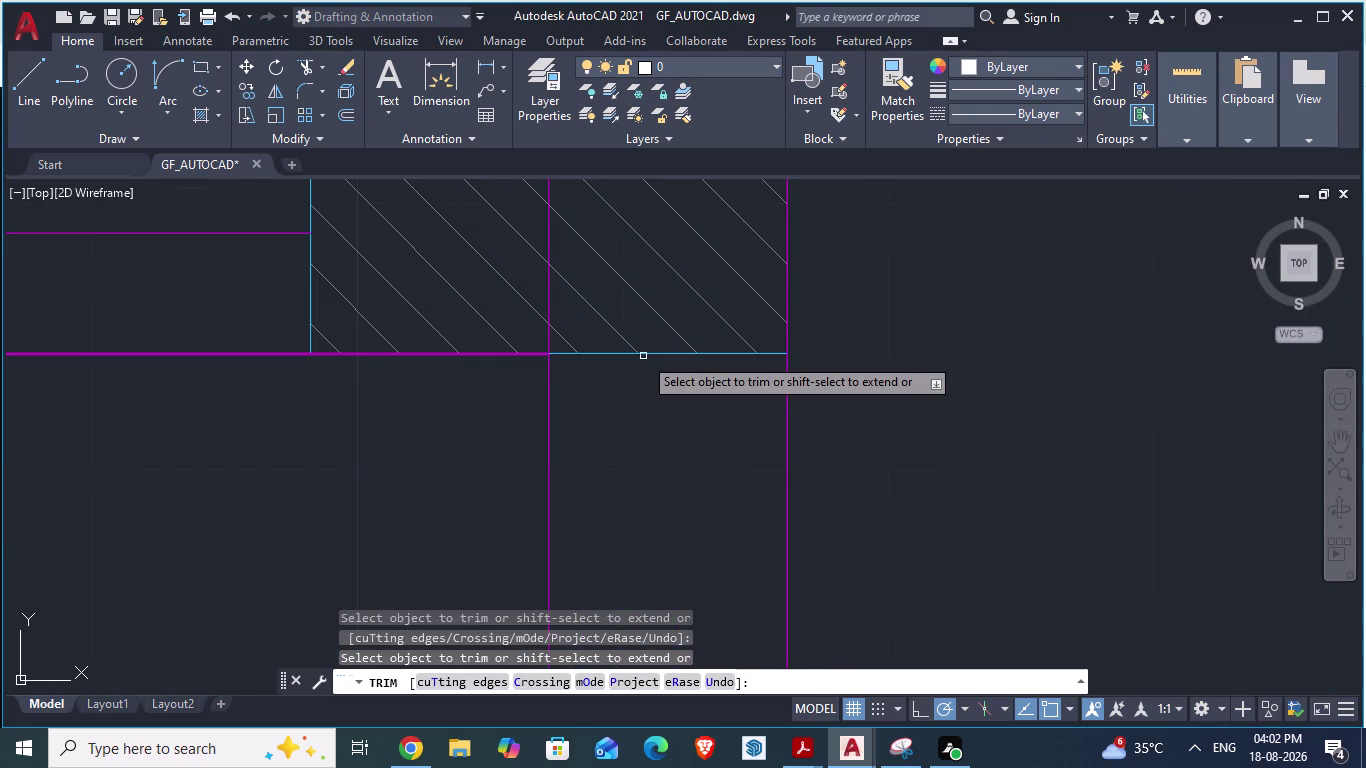
click(496, 351)
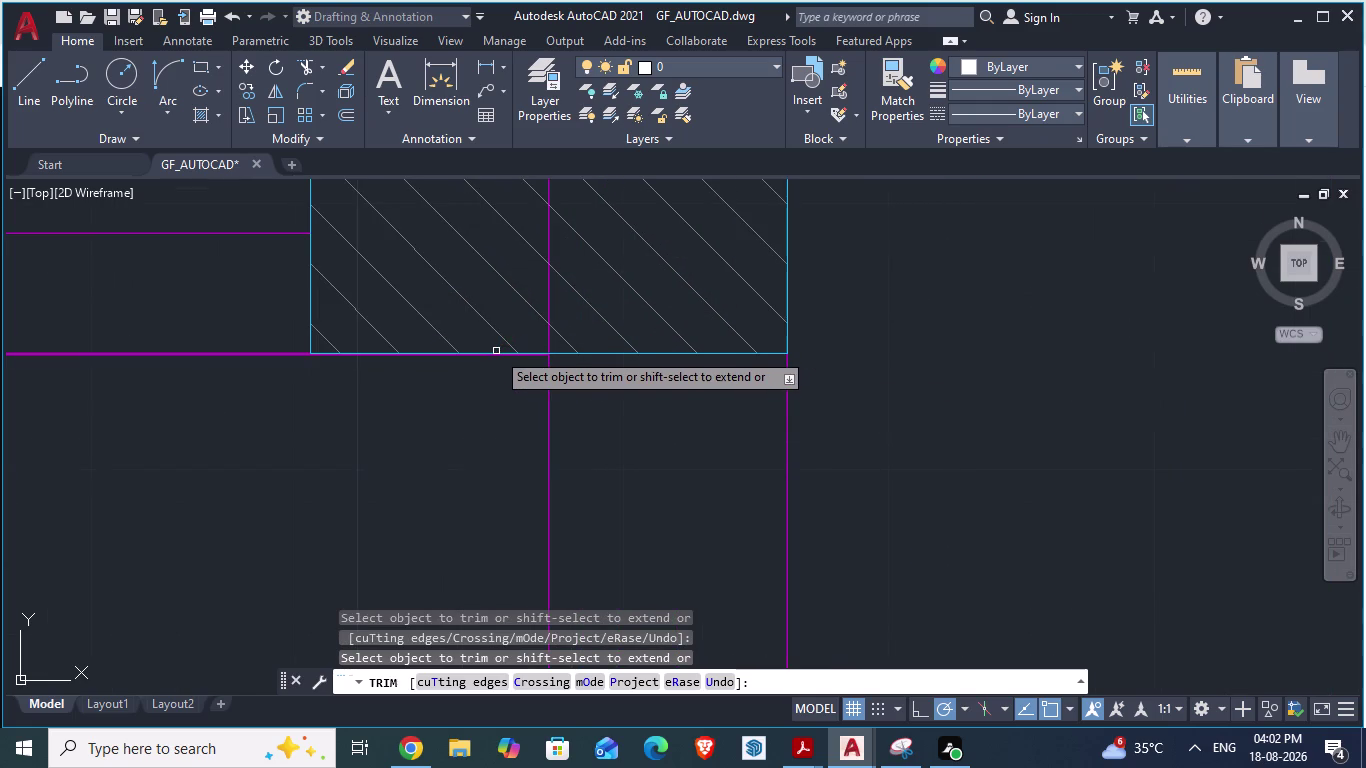
click(492, 355)
Remove the remaining wall pieces beside the grey columns and save GF_AUTOCAD.
scroll(down, 3)
scroll(down, 3)
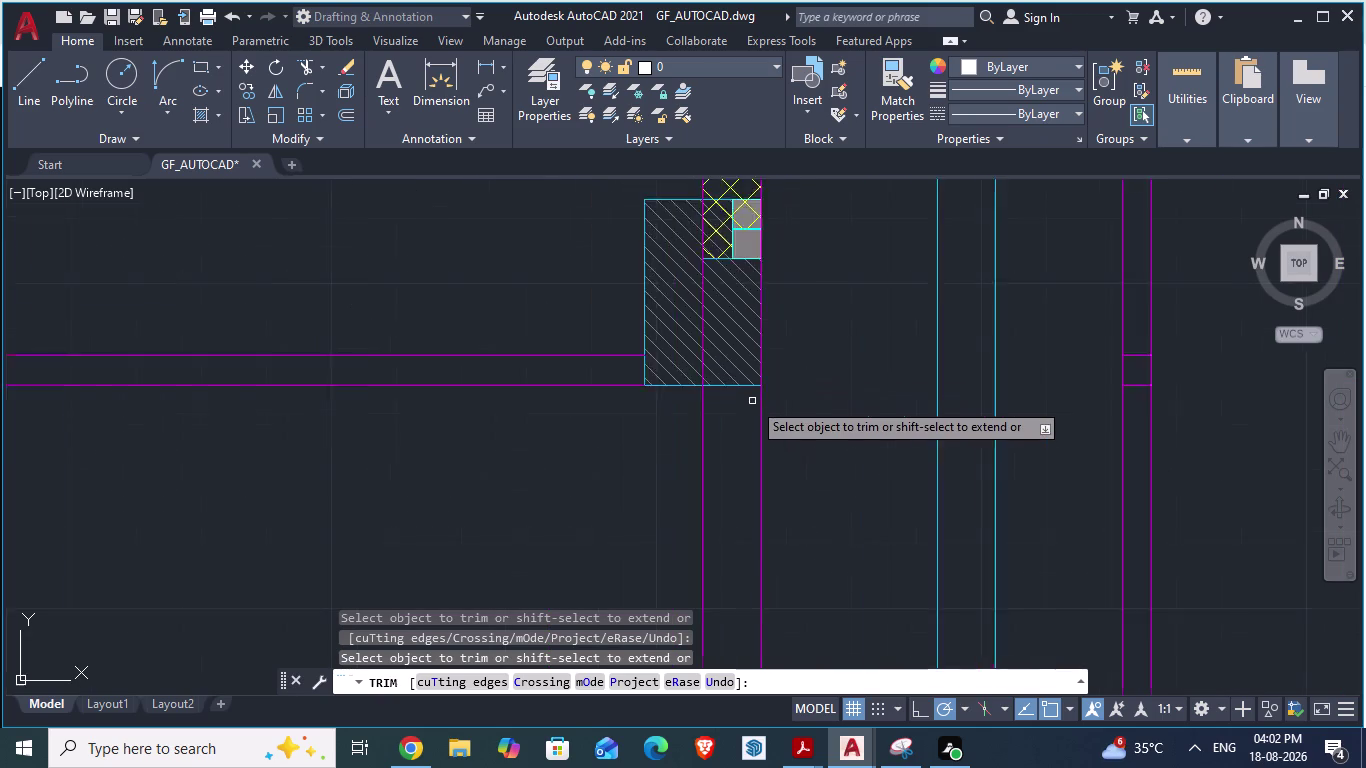
scroll(down, 3)
scroll(up, 3)
click(668, 423)
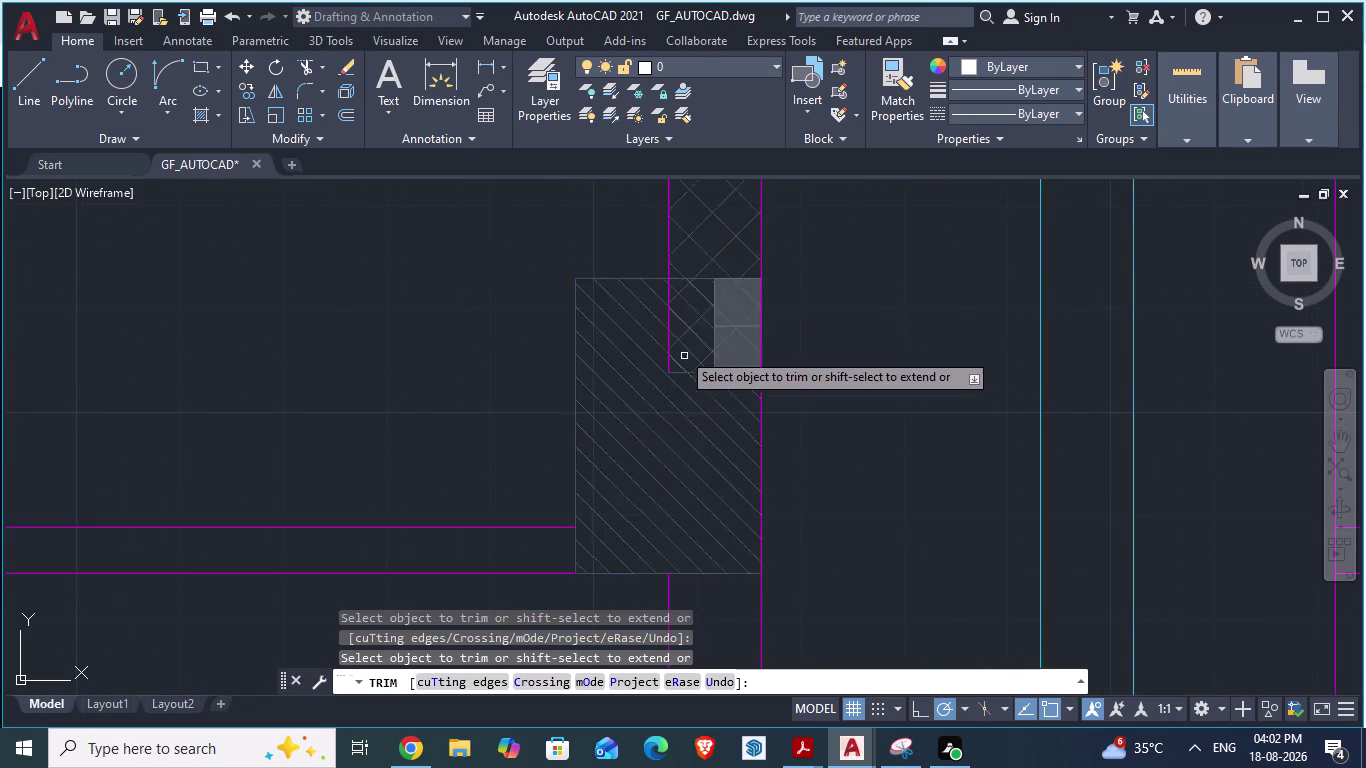
click(665, 321)
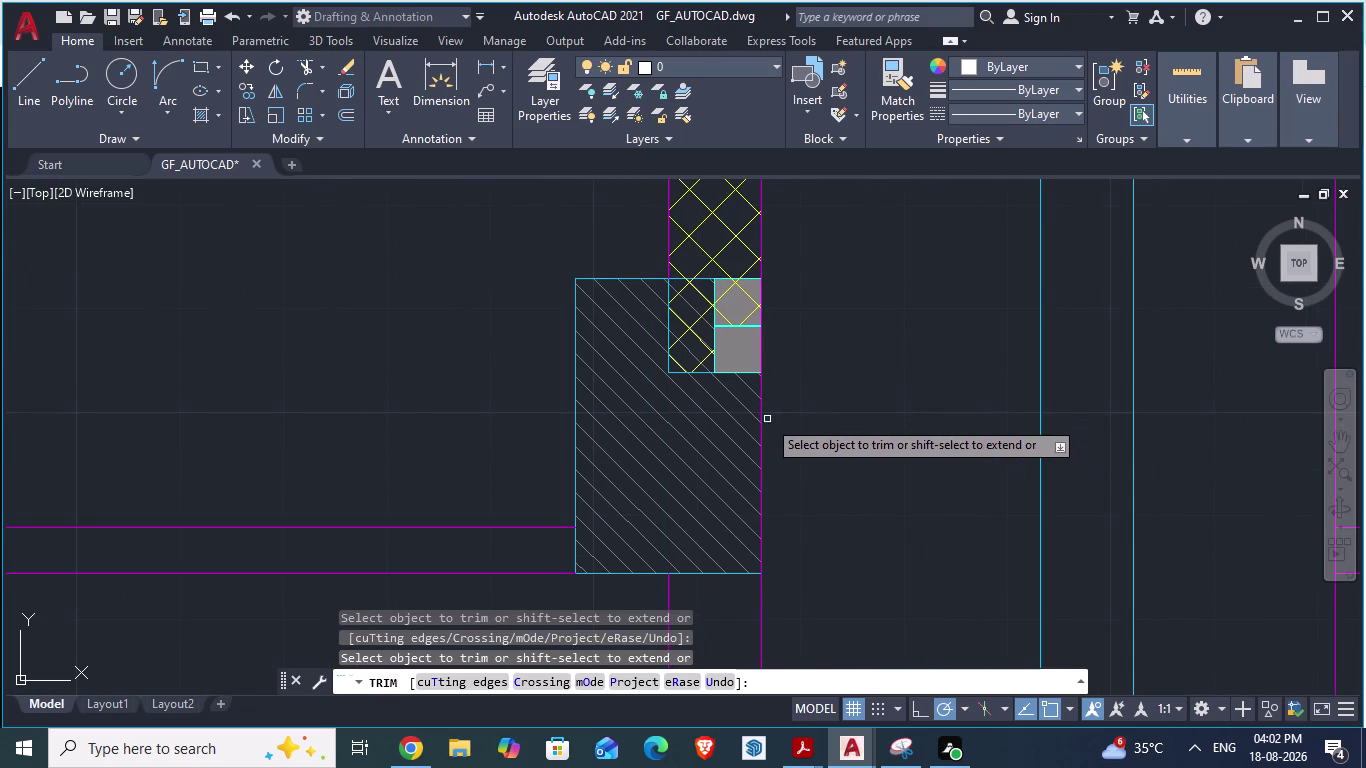
click(761, 419)
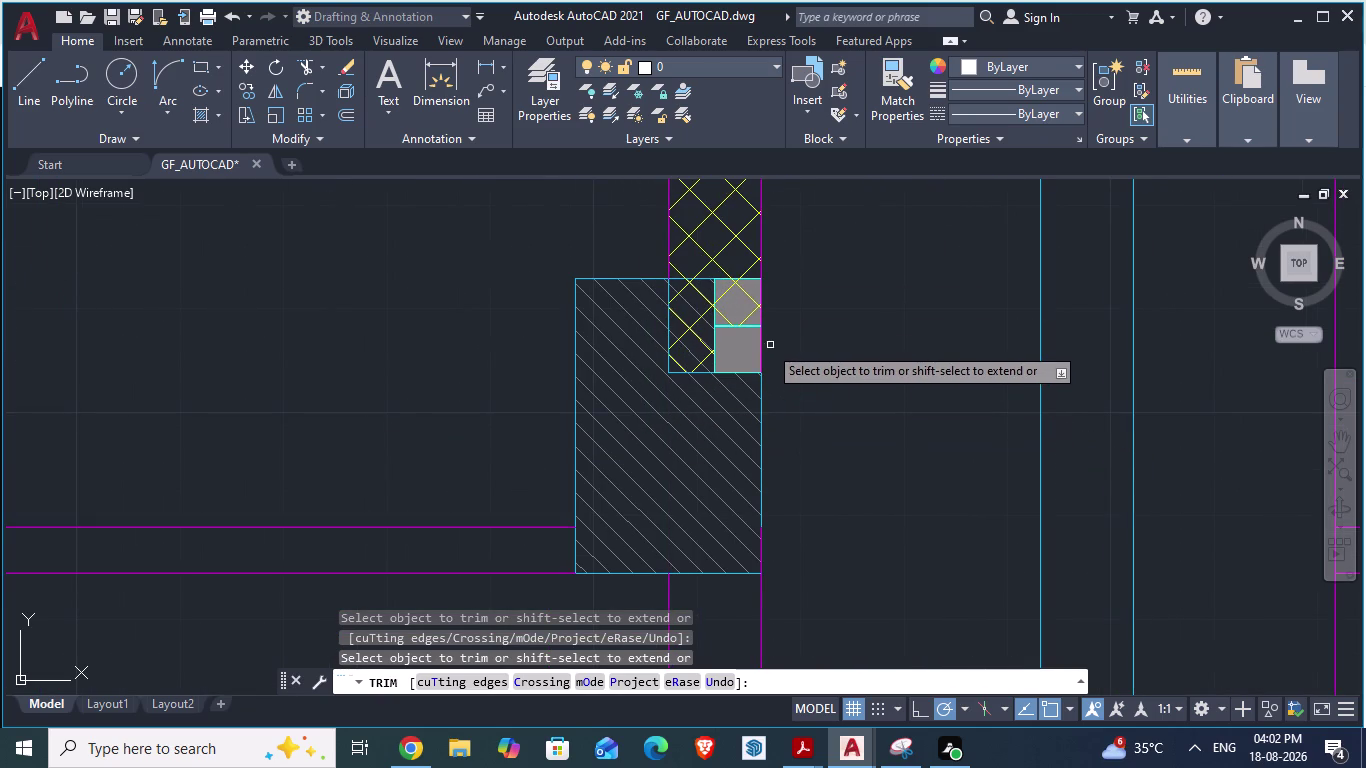
click(759, 346)
click(763, 311)
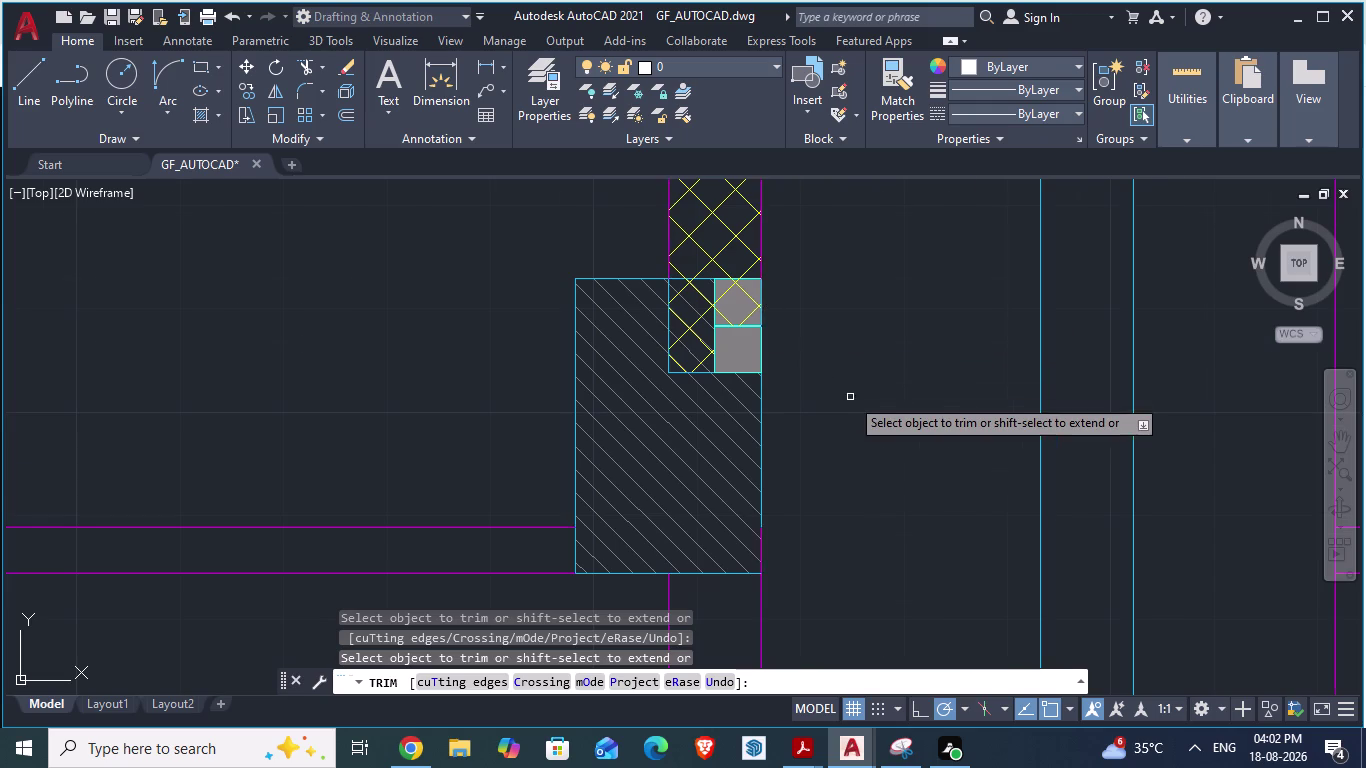
scroll(down, 3)
key(ctrl+s)
Trim the wall lines crossing the hatched column with two fence drags.
scroll(down, 3)
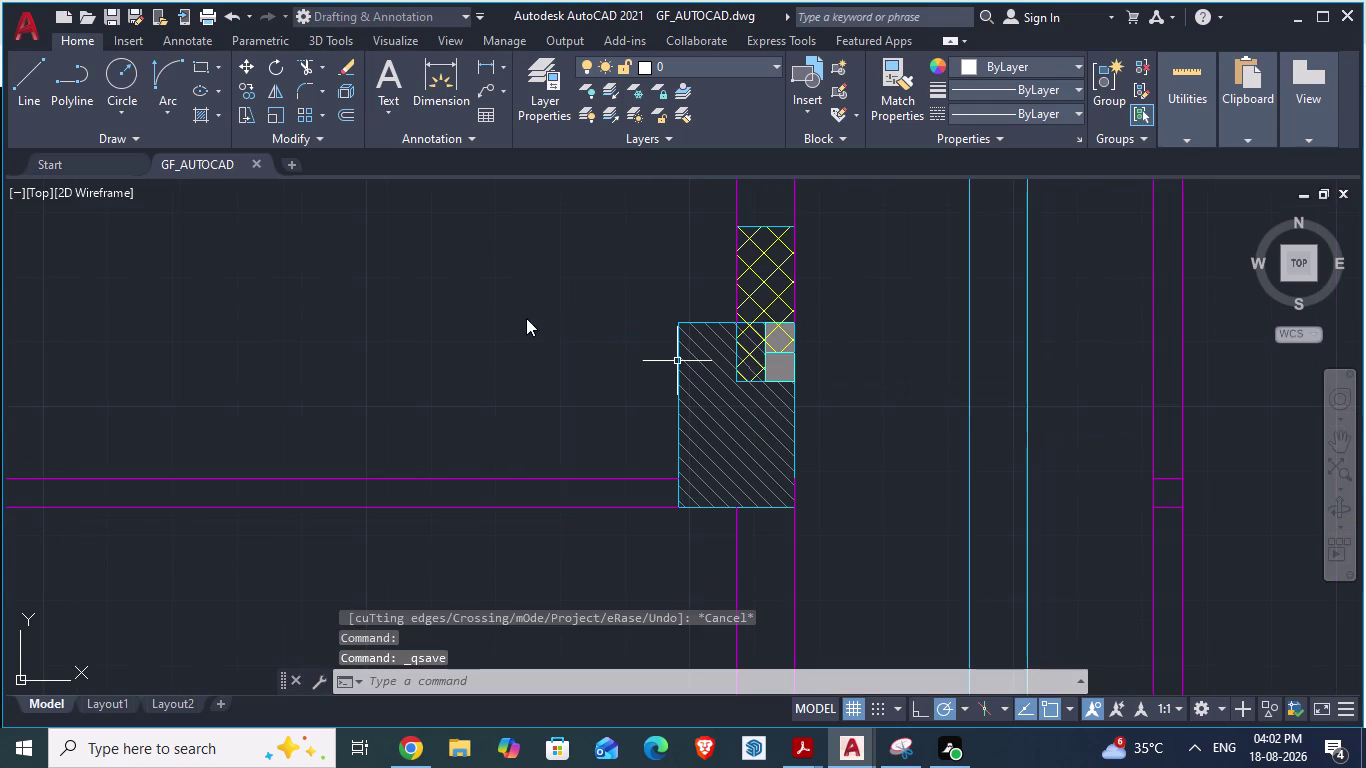
scroll(down, 3)
scroll(up, 3)
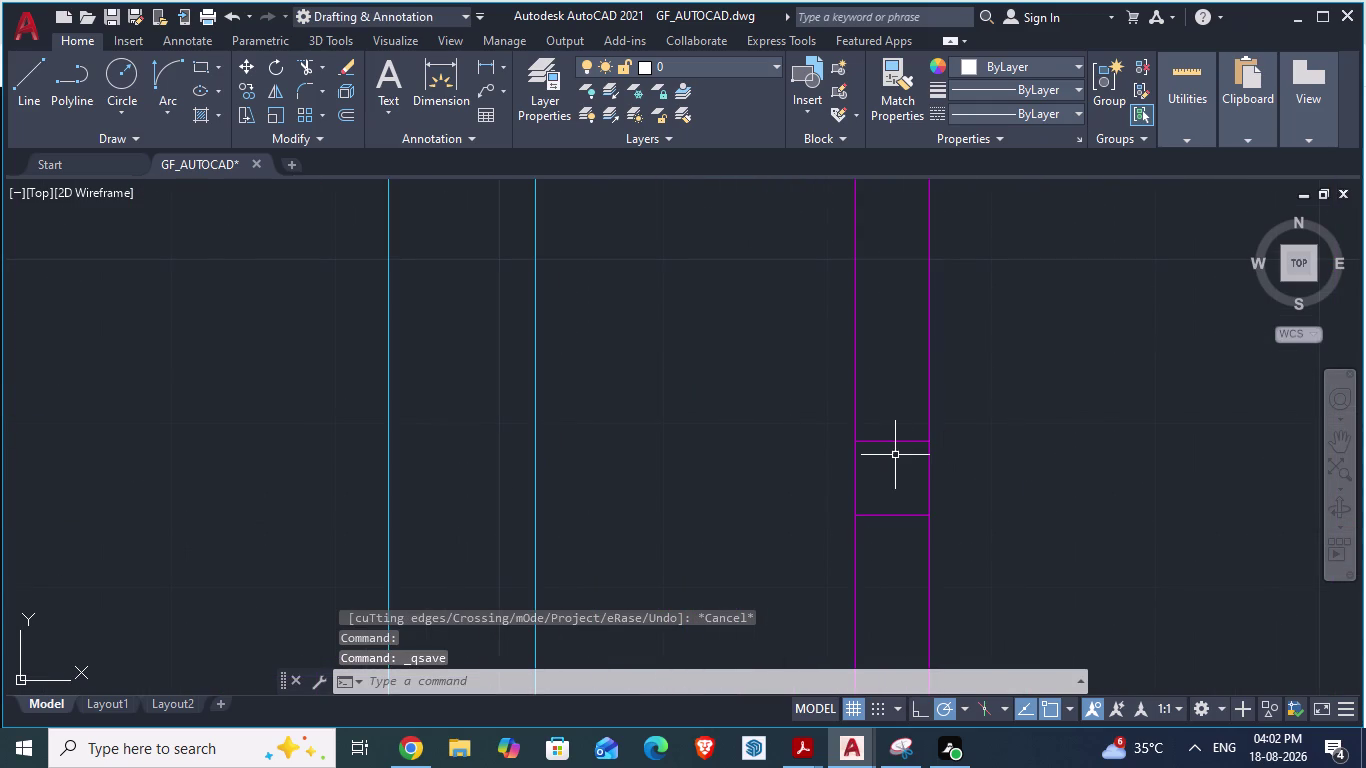
text(TR)
key(Return)
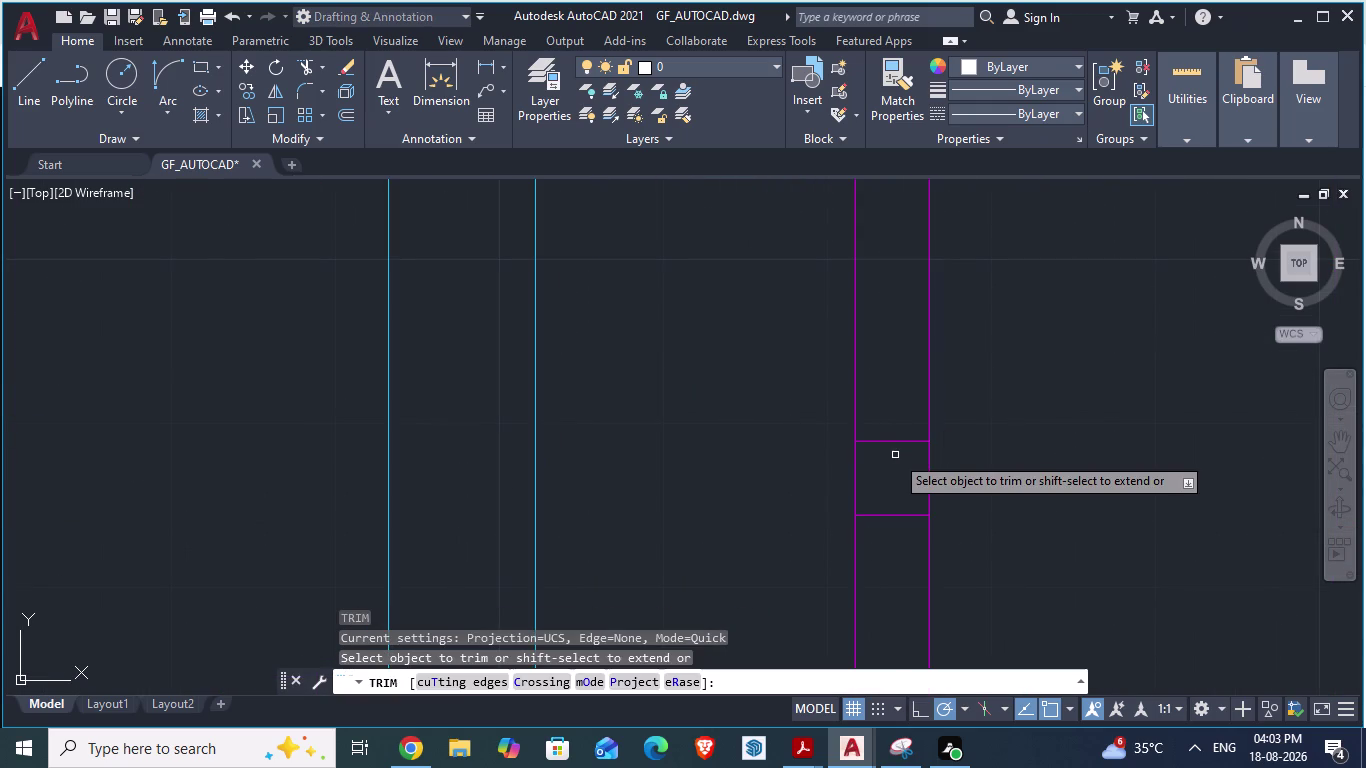
scroll(up, 3)
drag(889, 389, 886, 621)
scroll(down, 3)
scroll(down, 3)
scroll(down, 3)
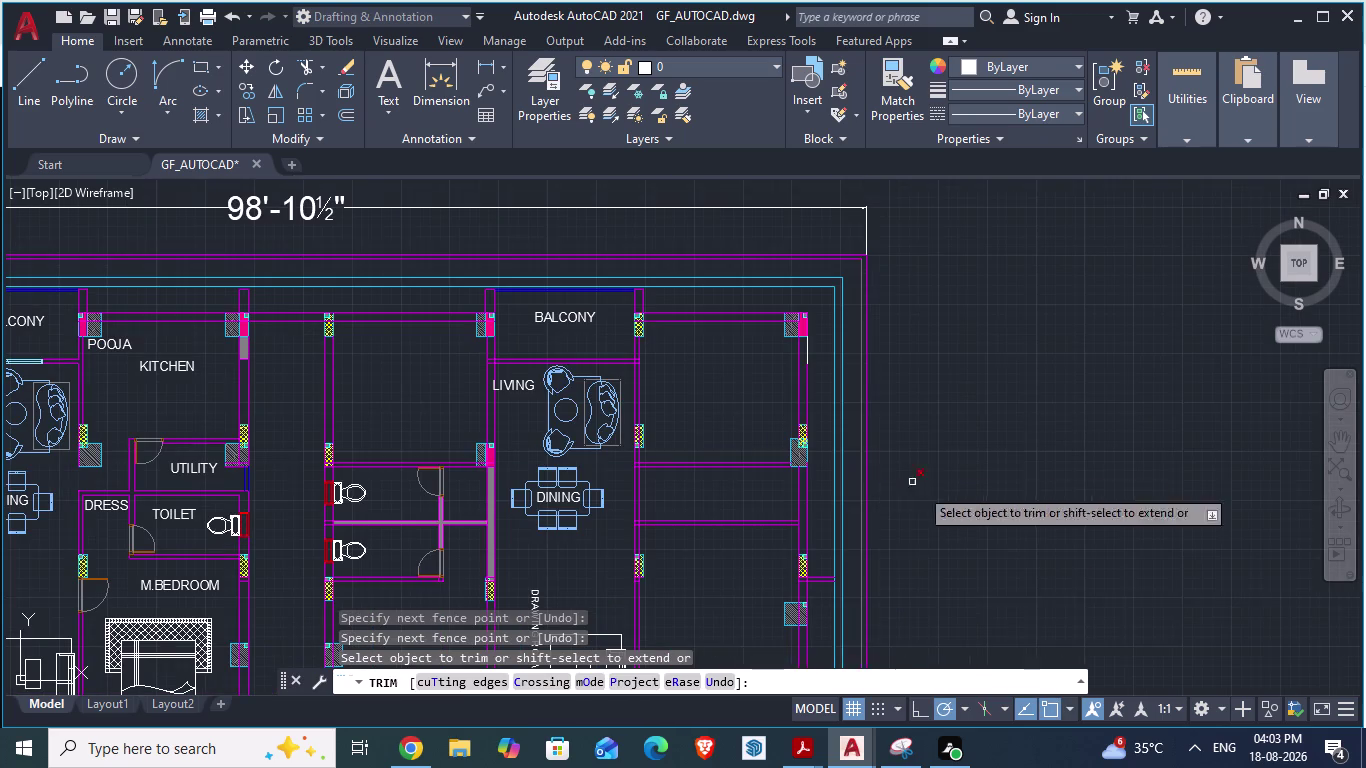
scroll(up, 3)
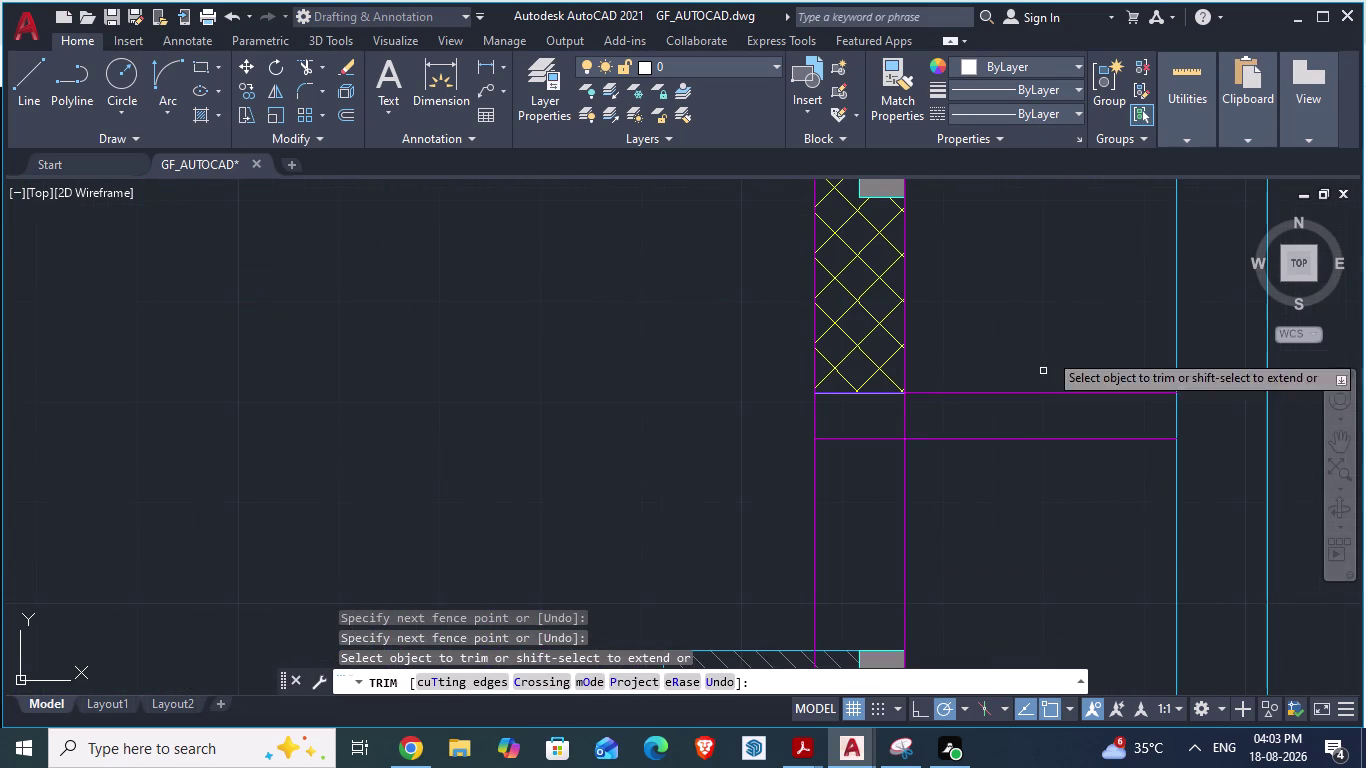
drag(996, 316, 996, 638)
Trim the remaining wall pieces inside and beside the column, including the grey square.
scroll(up, 3)
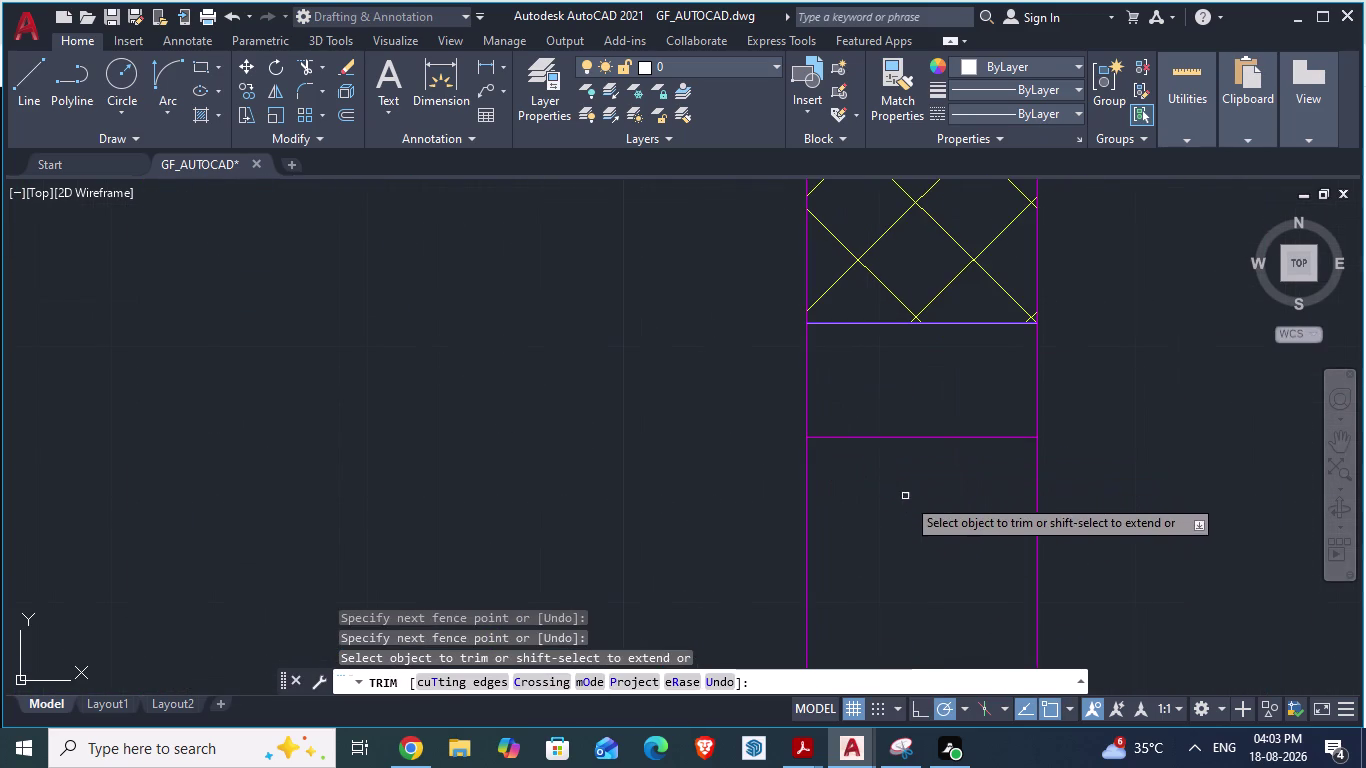
drag(912, 499, 864, 310)
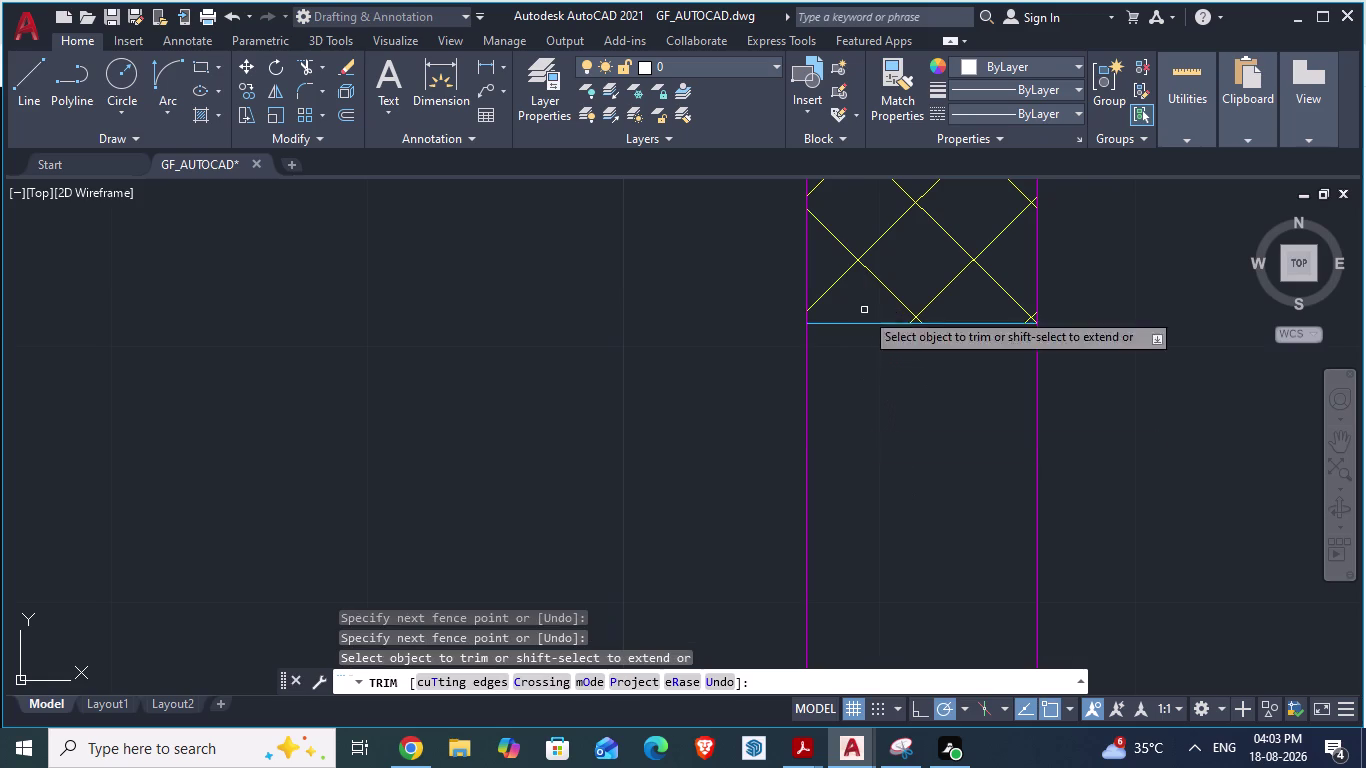
scroll(down, 3)
scroll(up, 3)
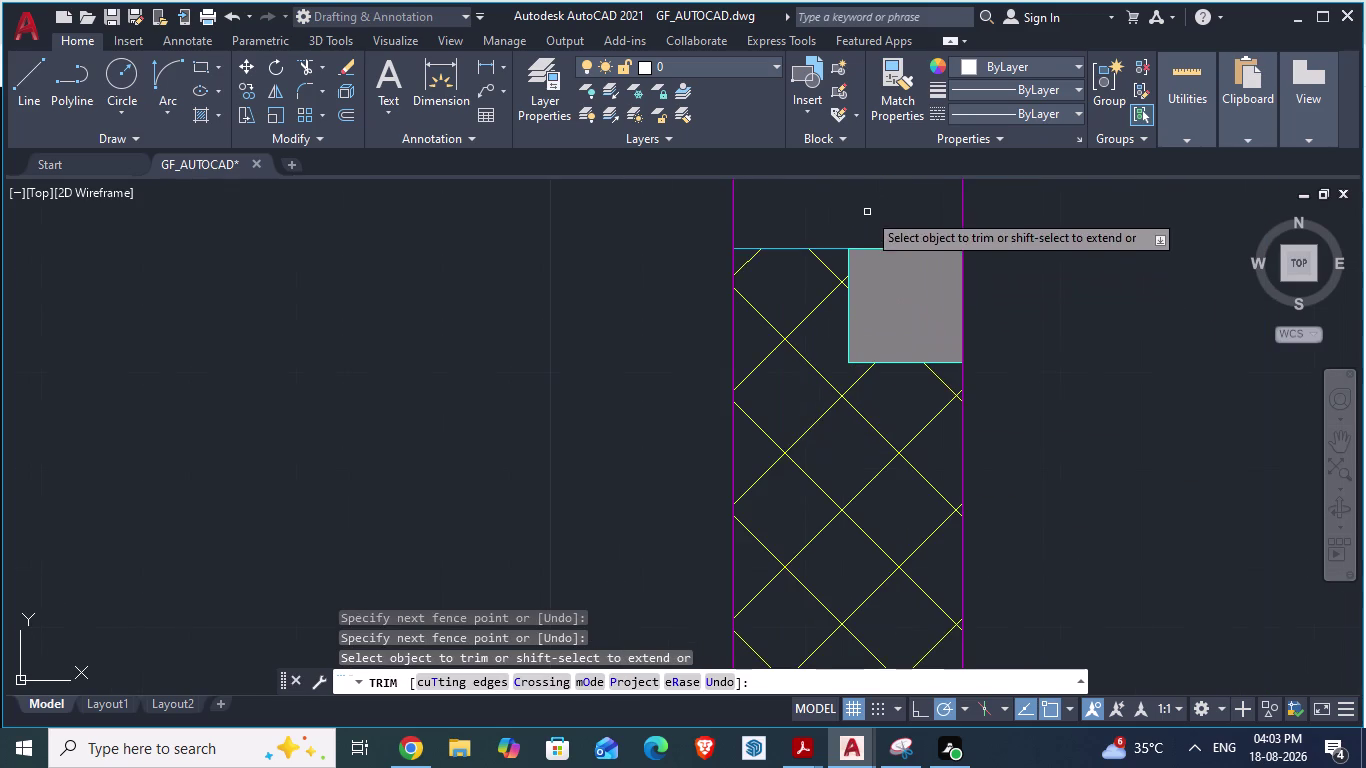
scroll(down, 3)
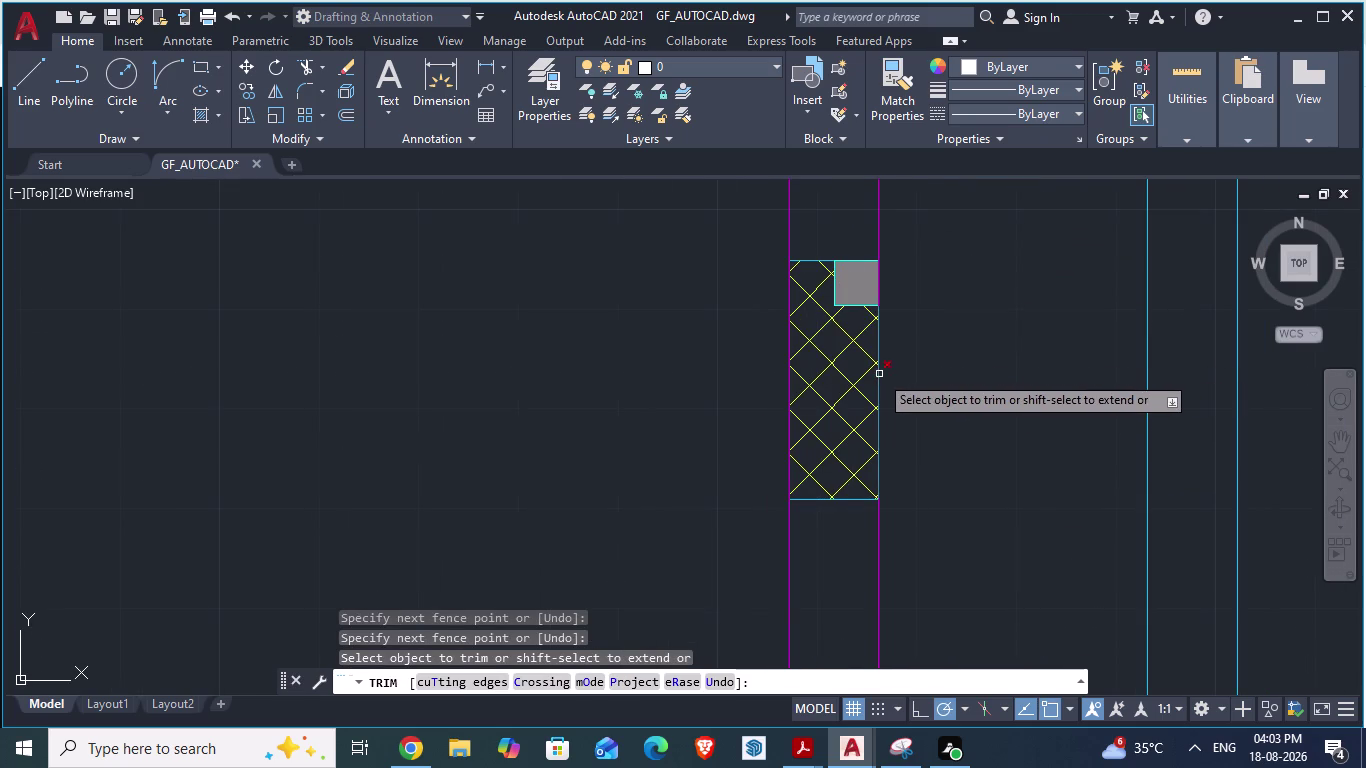
click(877, 374)
click(788, 356)
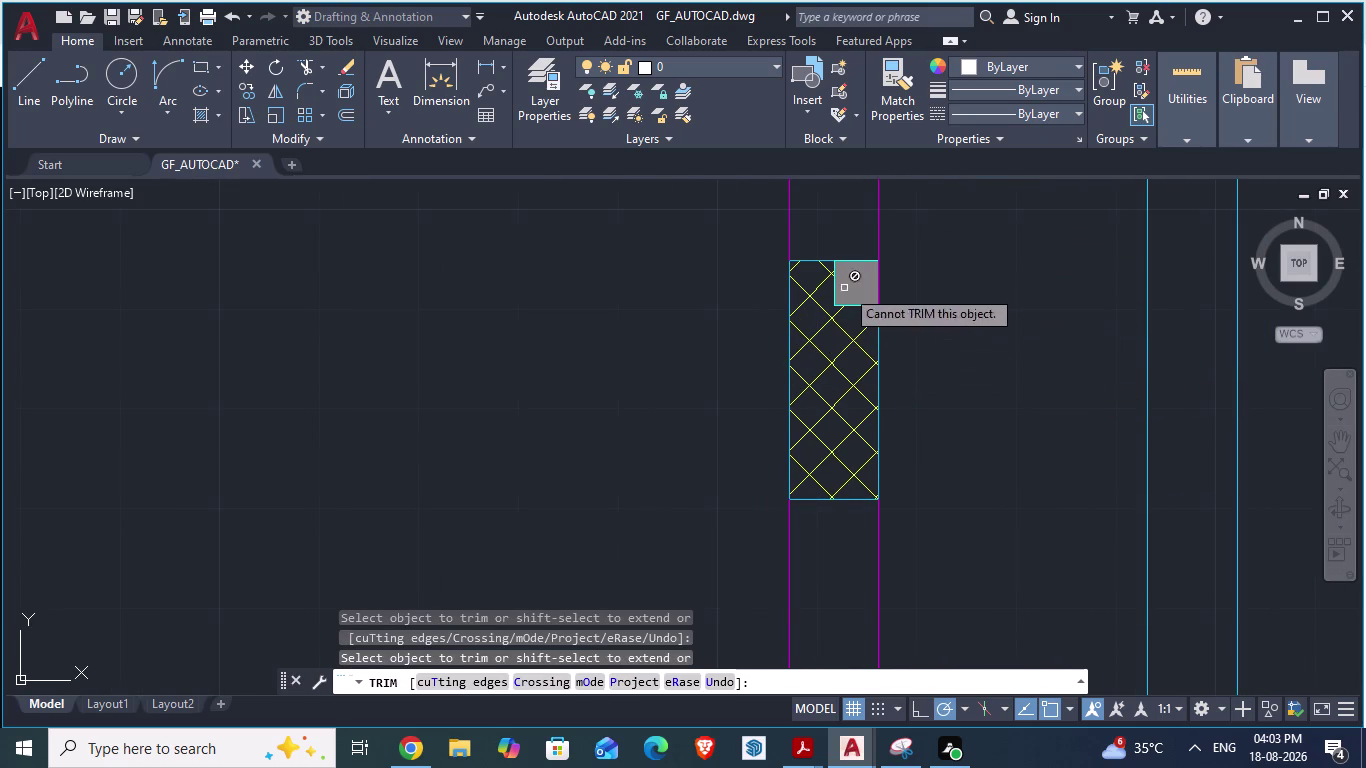
click(880, 286)
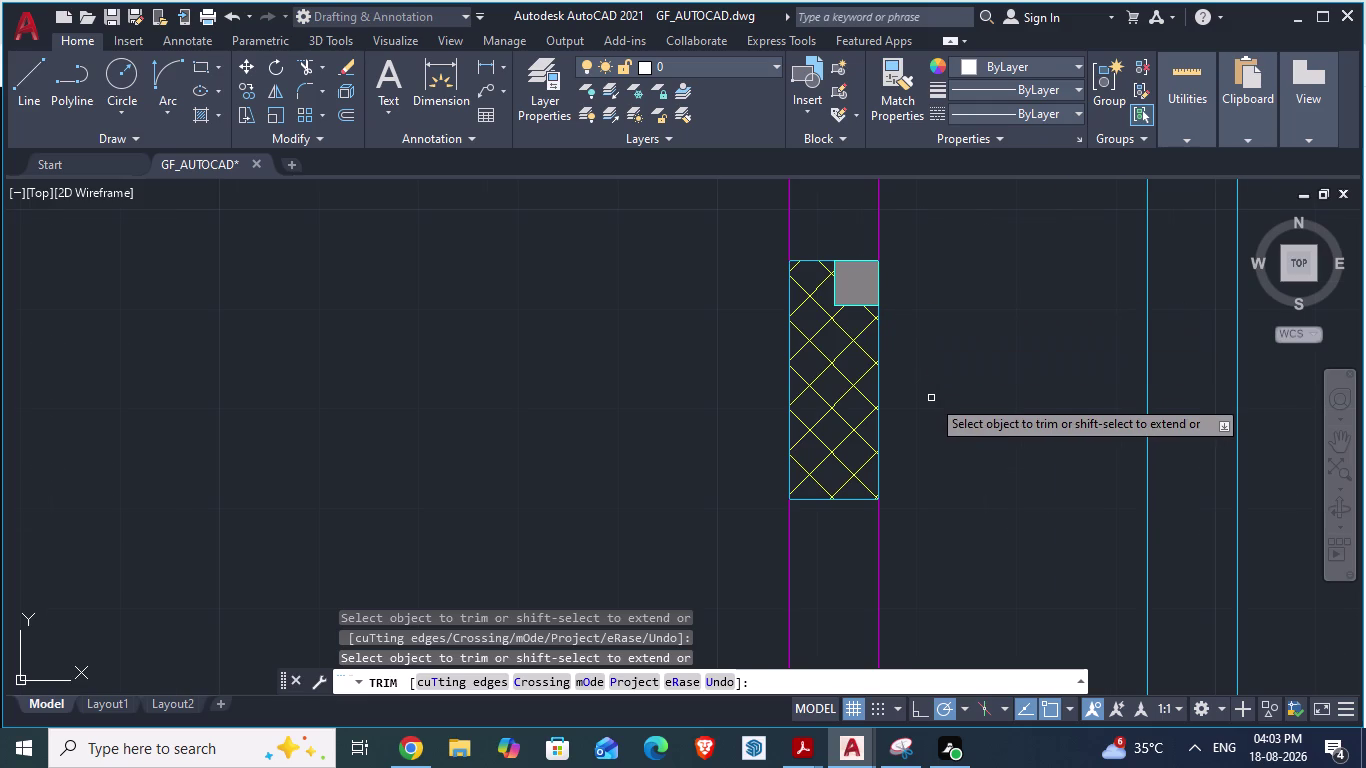
scroll(down, 3)
Save GF_AUTOCAD with the previous column trims.
key(ctrl+s)
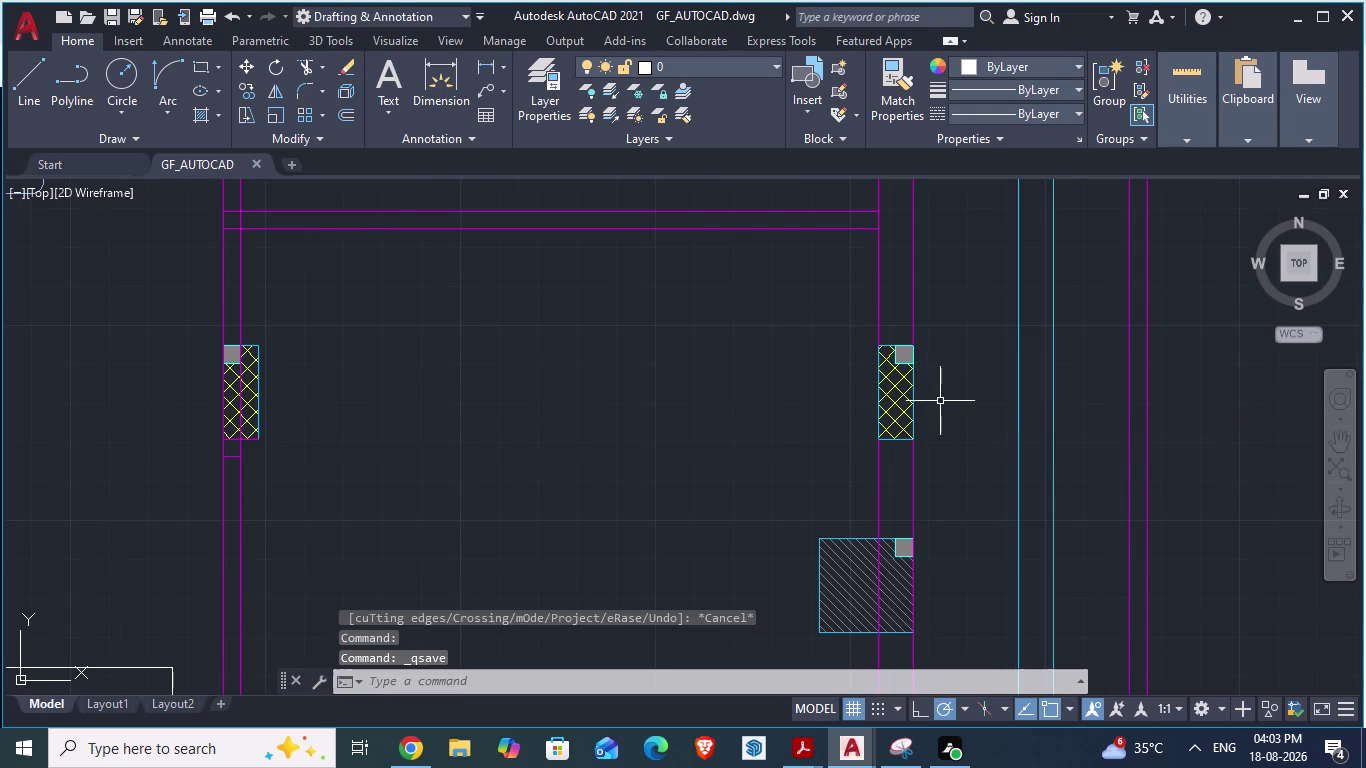
scroll(down, 3)
scroll(down, 3)
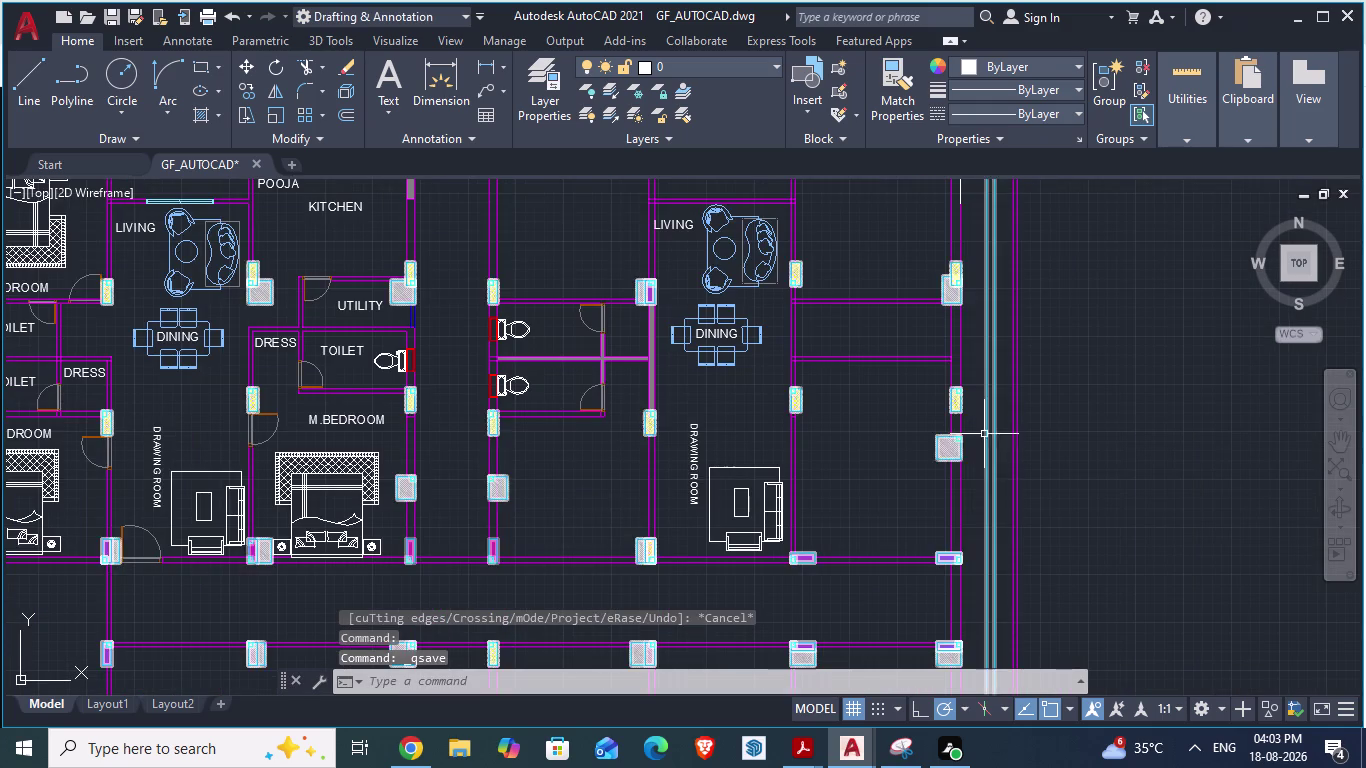
scroll(up, 3)
scroll(down, 3)
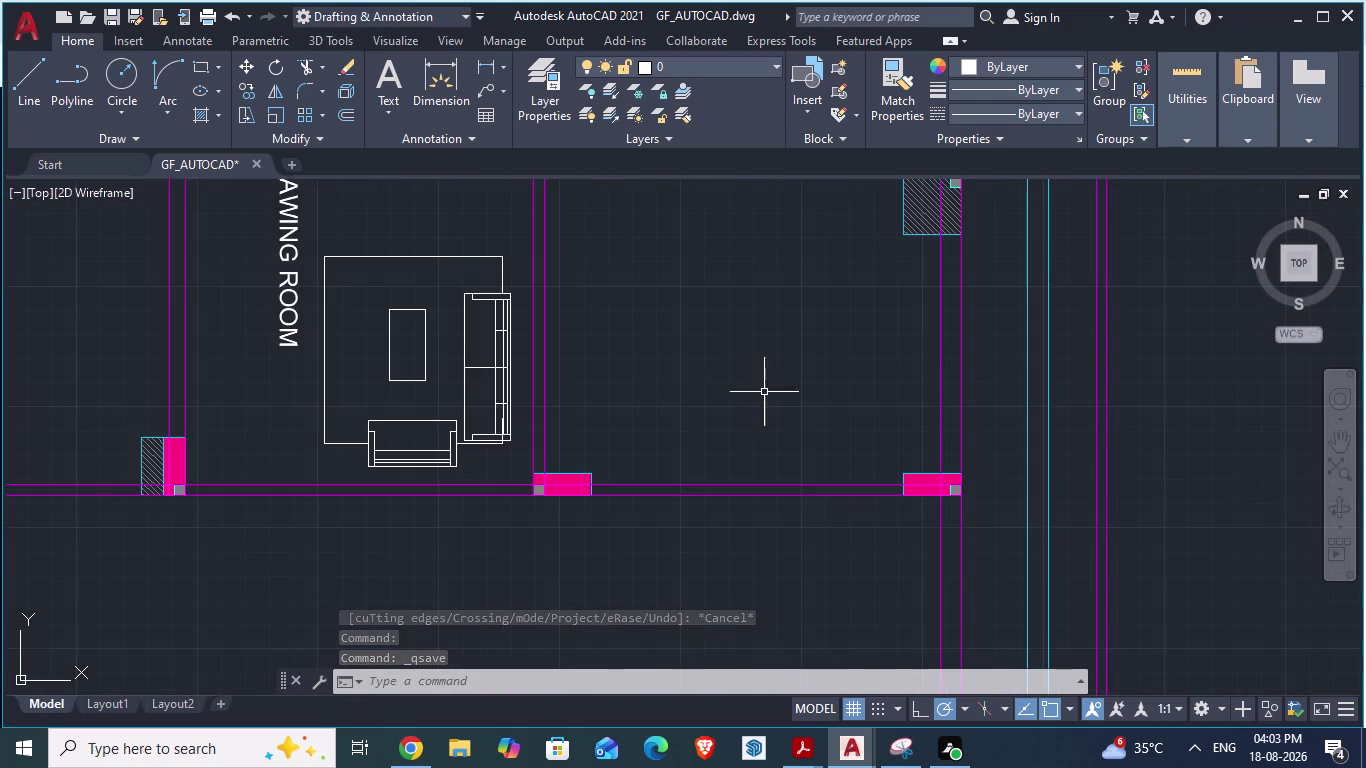
scroll(up, 3)
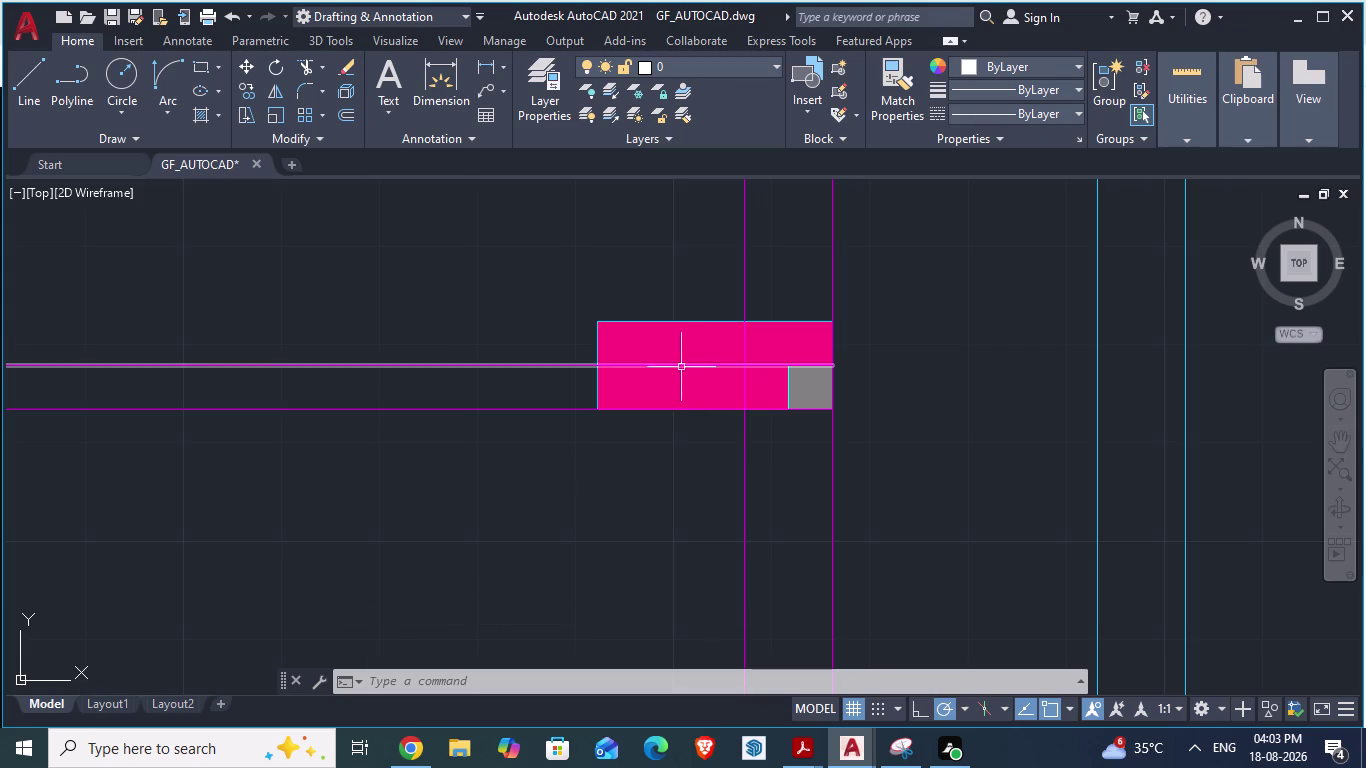
Trim the first wall line inside the pink column, cancelling a stray fence cut.
text(TR)
key(Return)
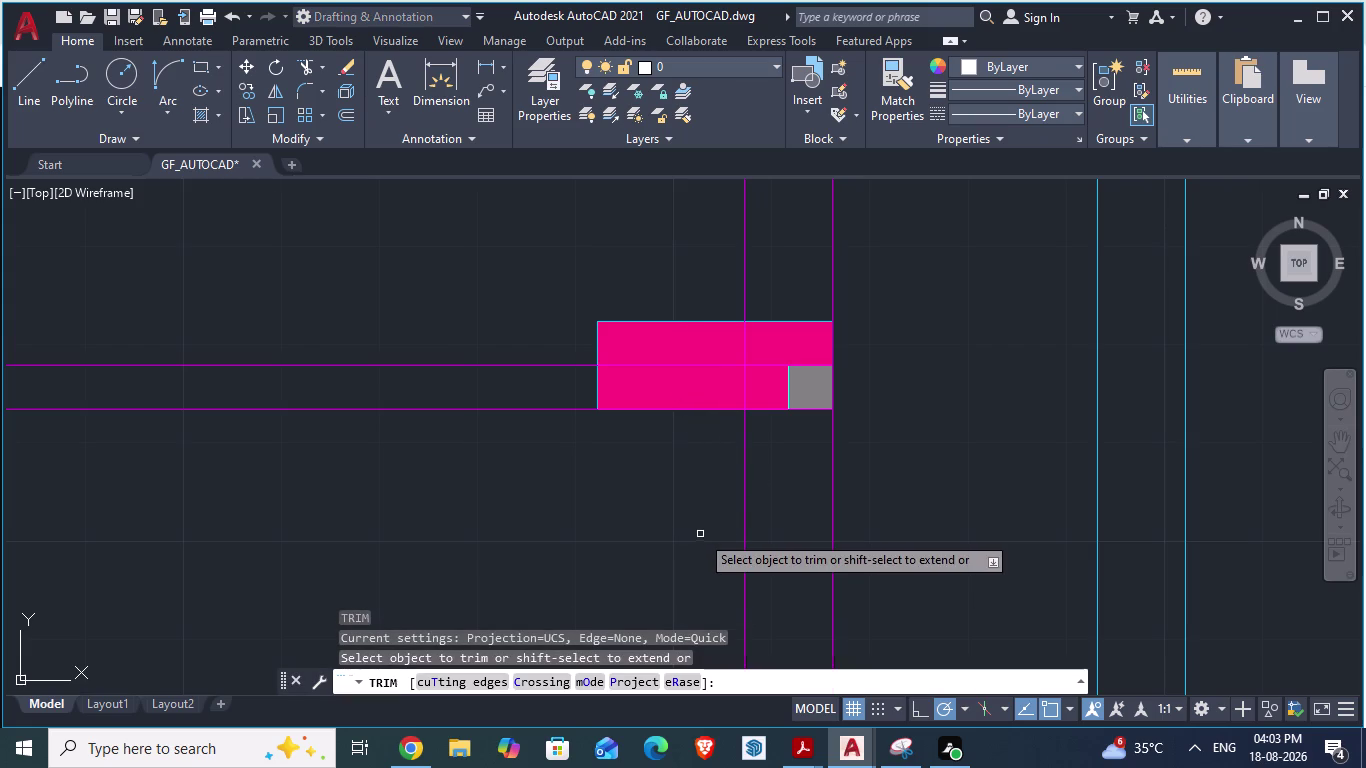
click(683, 364)
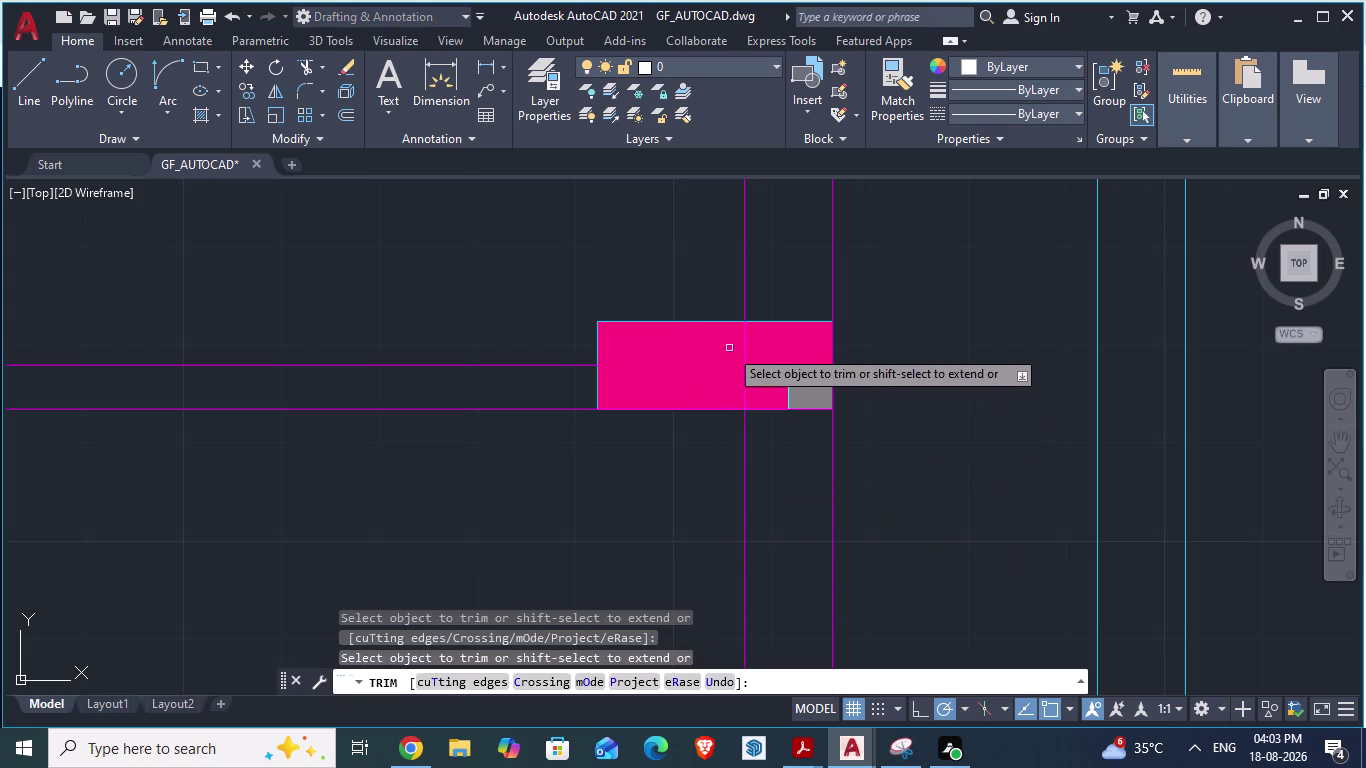
click(747, 344)
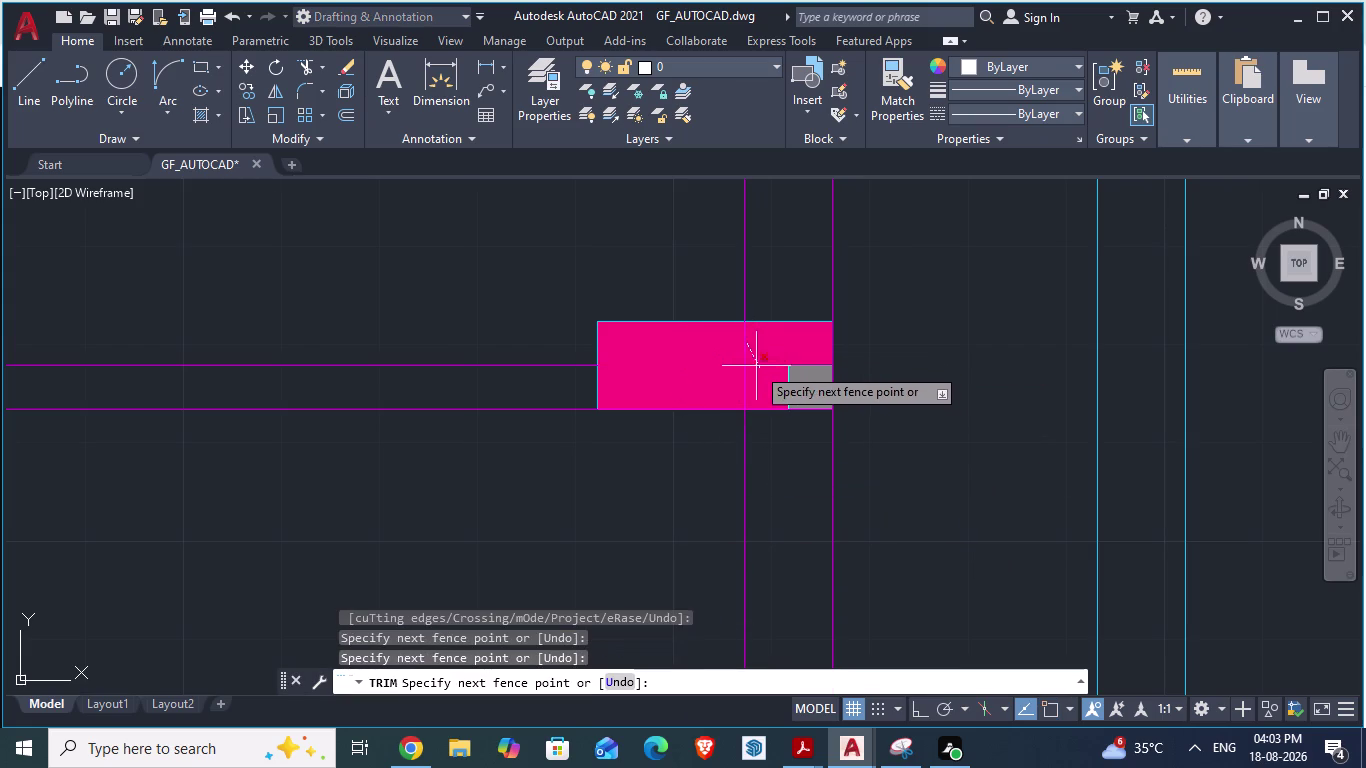
key(Escape)
Trim the wall lines at the pink column's inside, corner and top edges.
text(T)
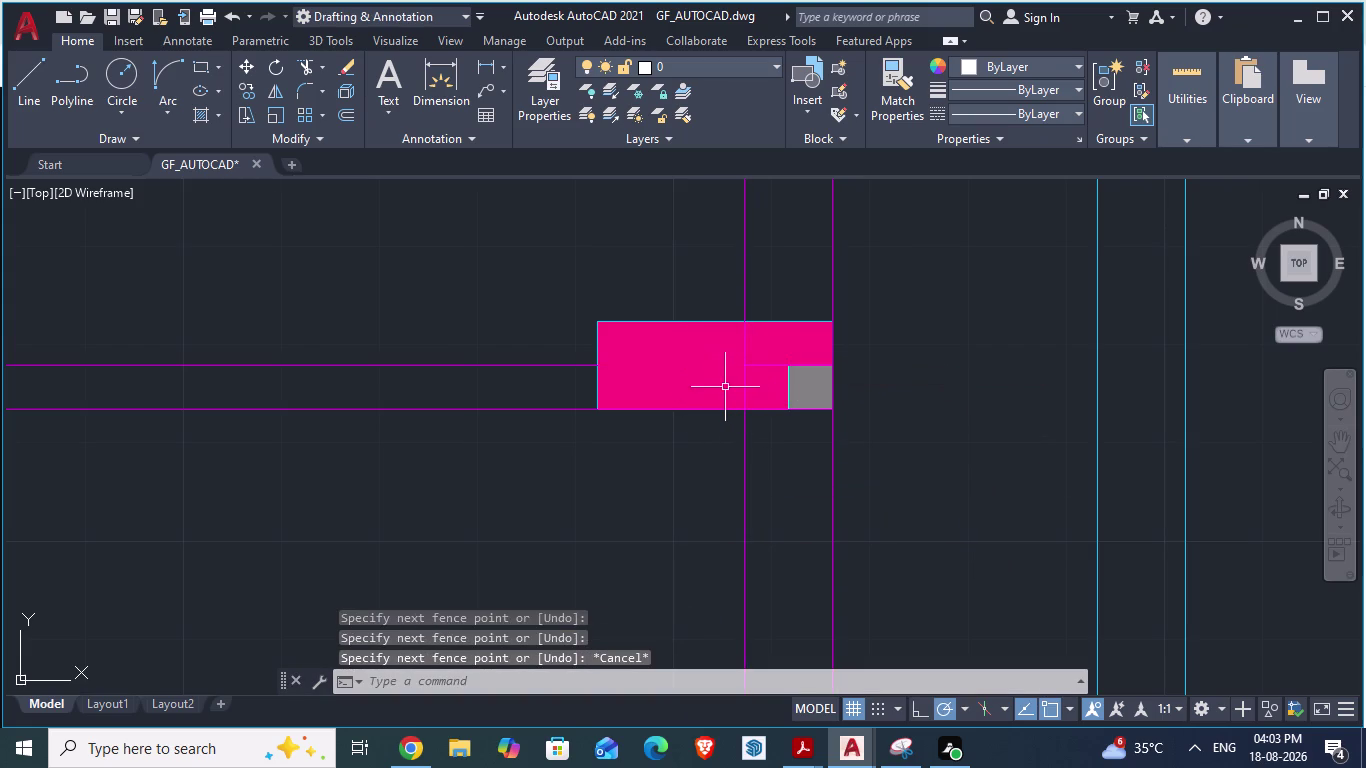
text(R)
key(Return)
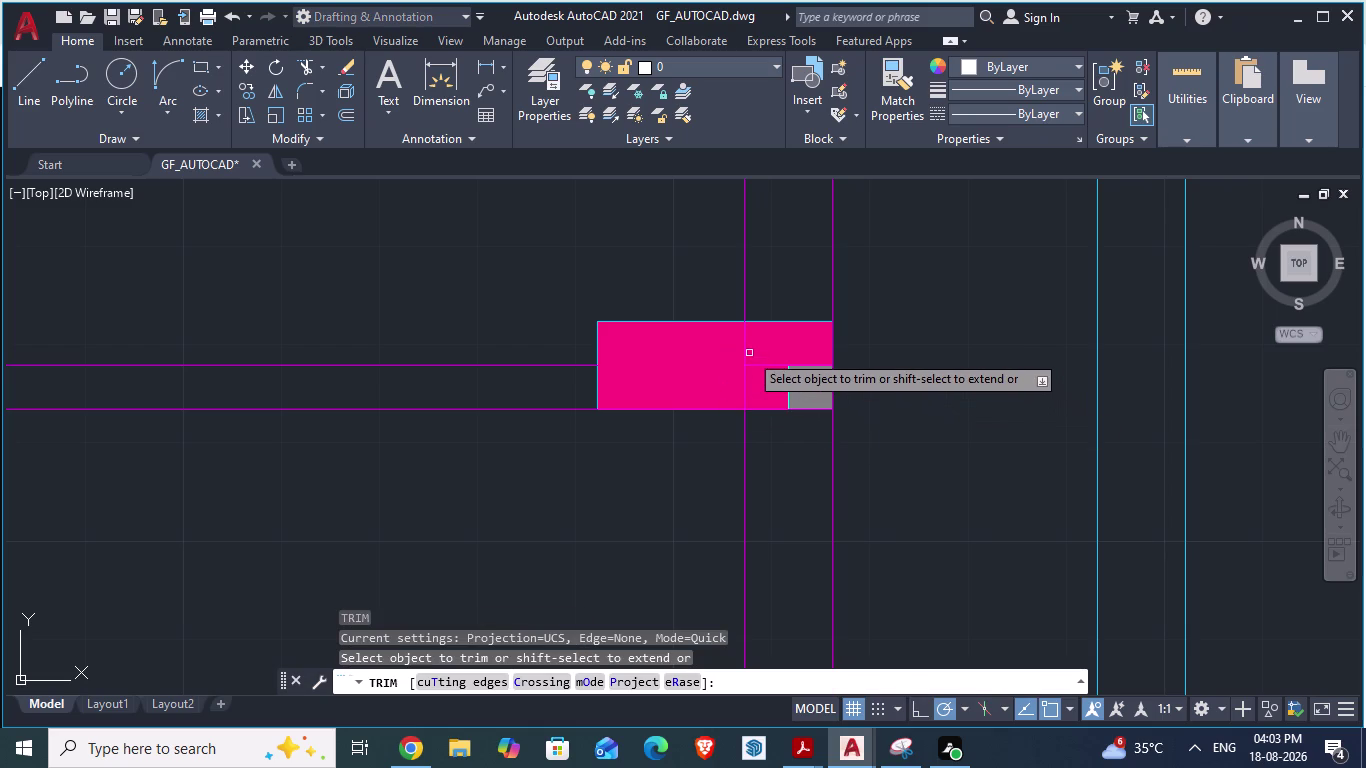
click(746, 350)
click(743, 376)
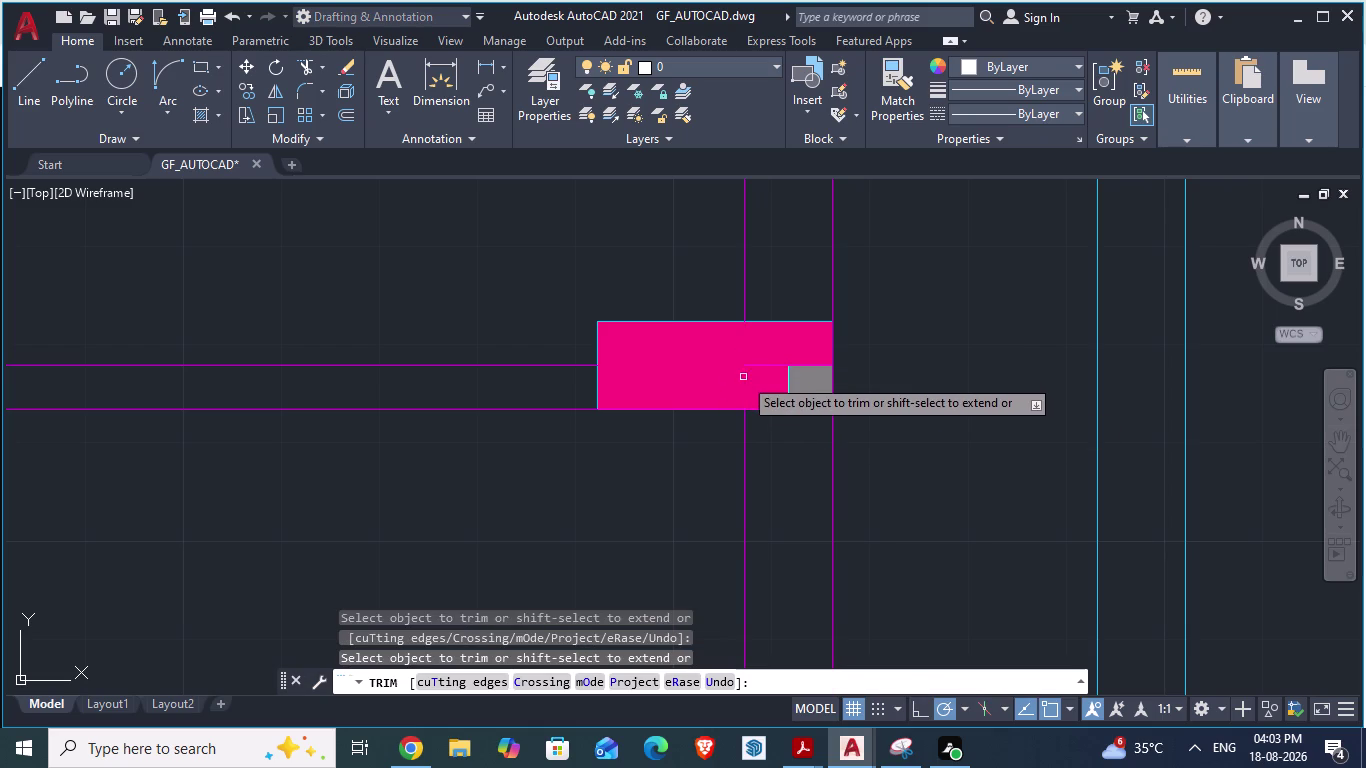
click(753, 366)
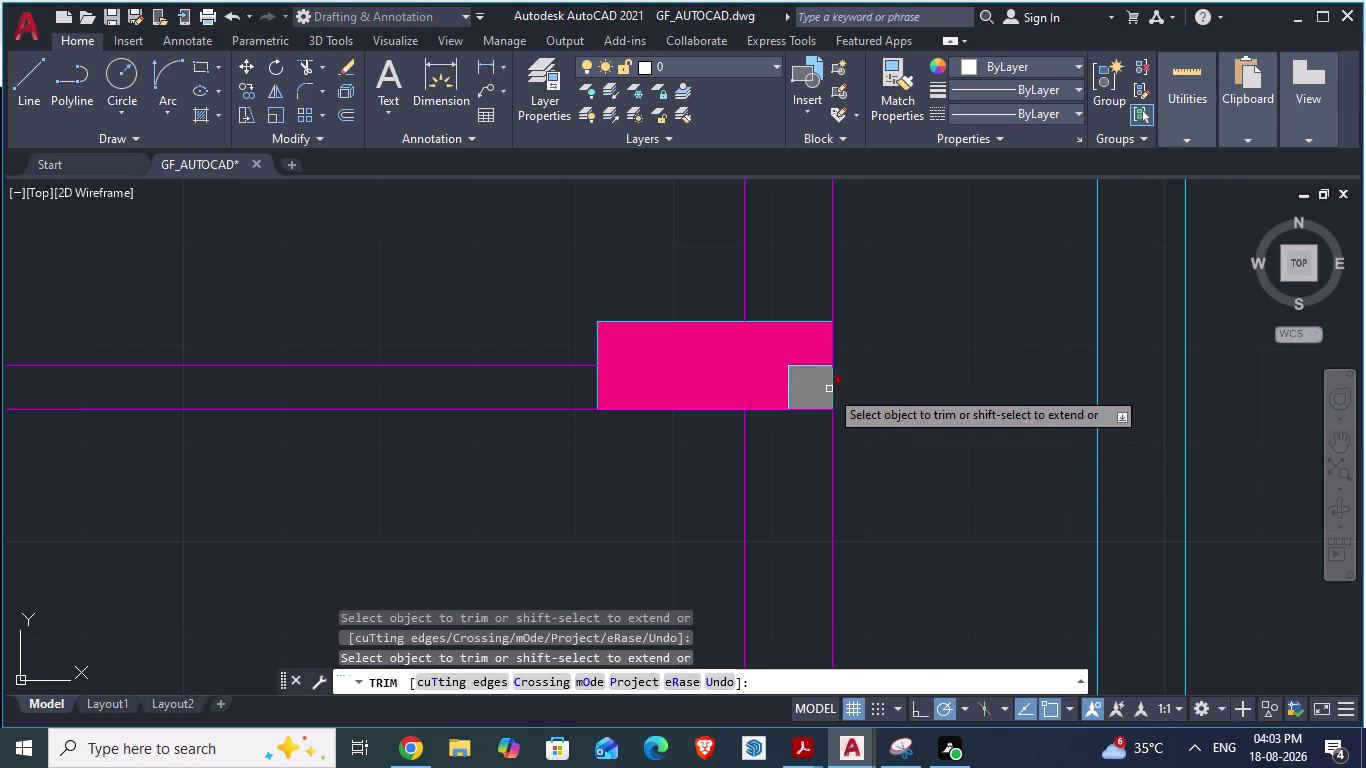
click(834, 386)
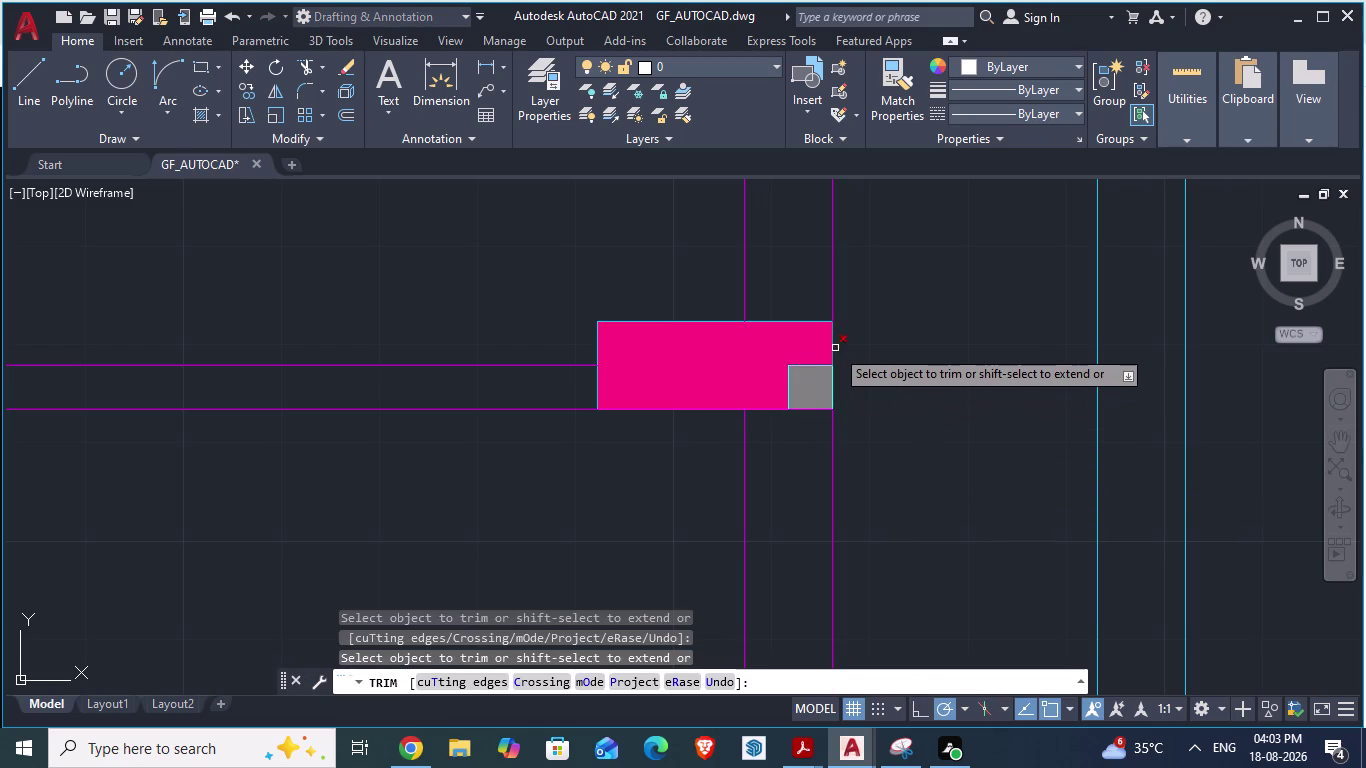
click(835, 348)
Trim the wall lines inside the next columns at their left edges and corners.
scroll(down, 3)
scroll(up, 3)
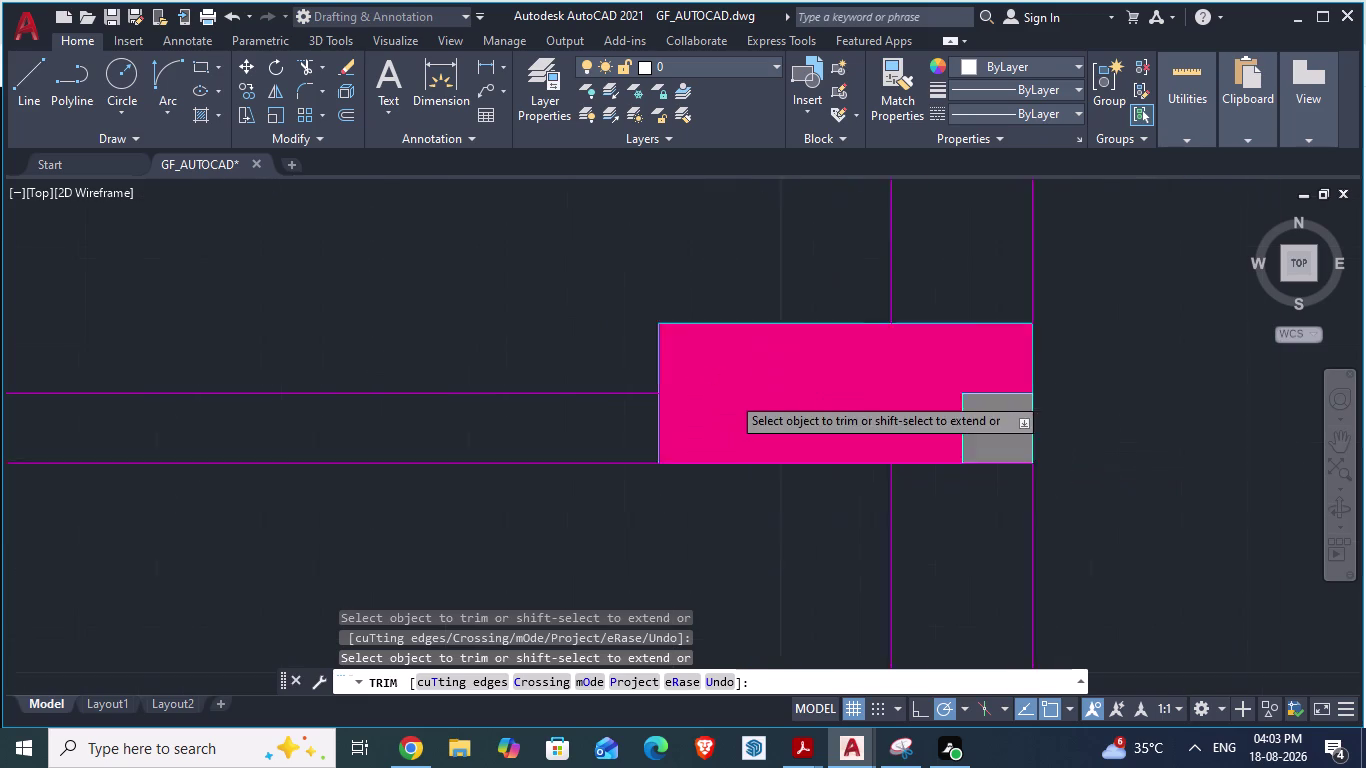
scroll(up, 3)
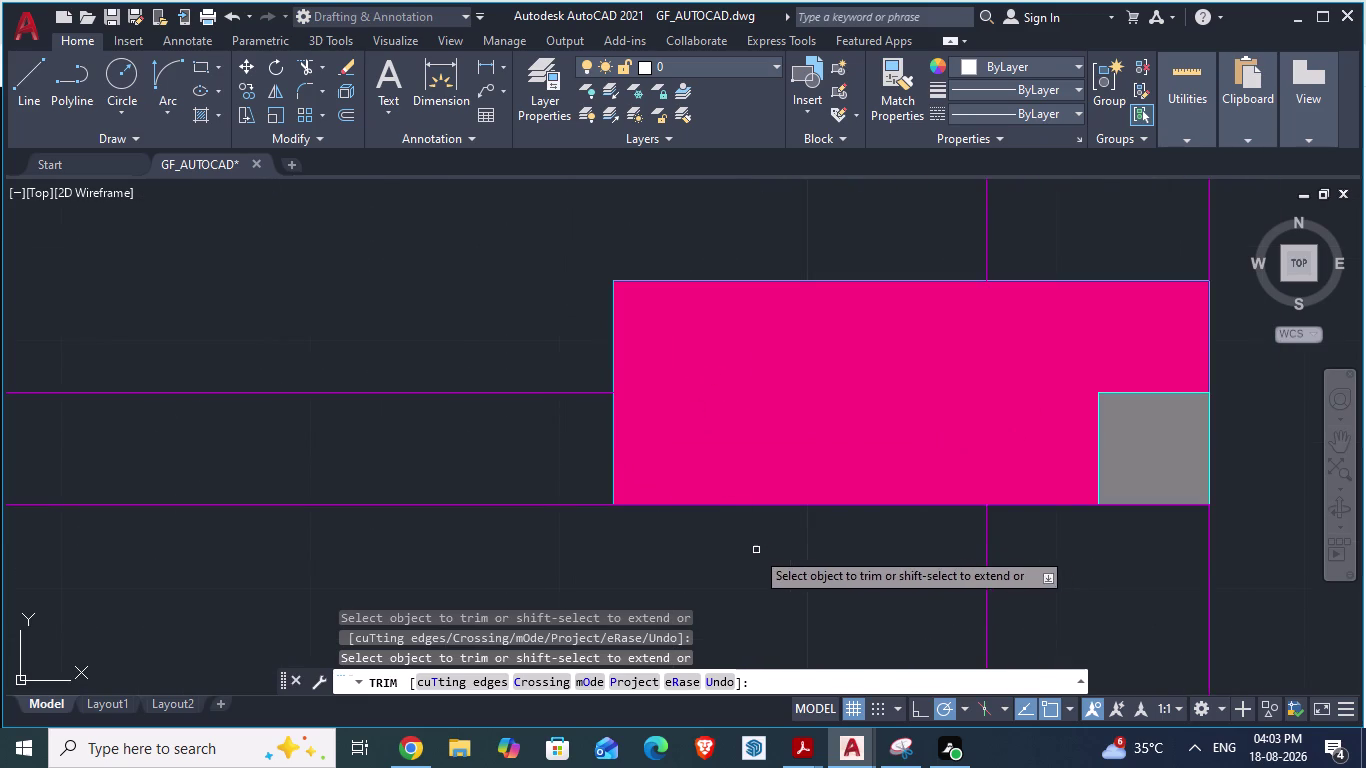
scroll(down, 3)
scroll(down, 3)
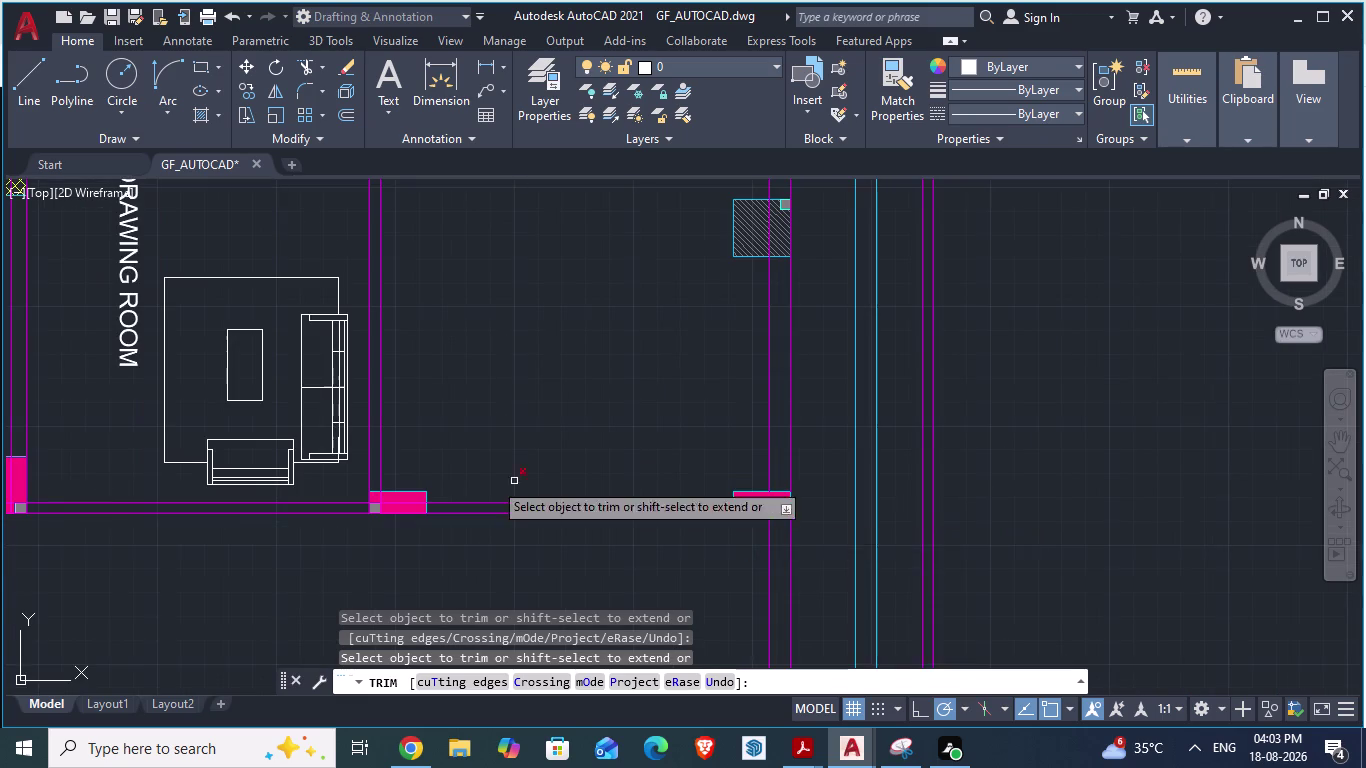
scroll(up, 3)
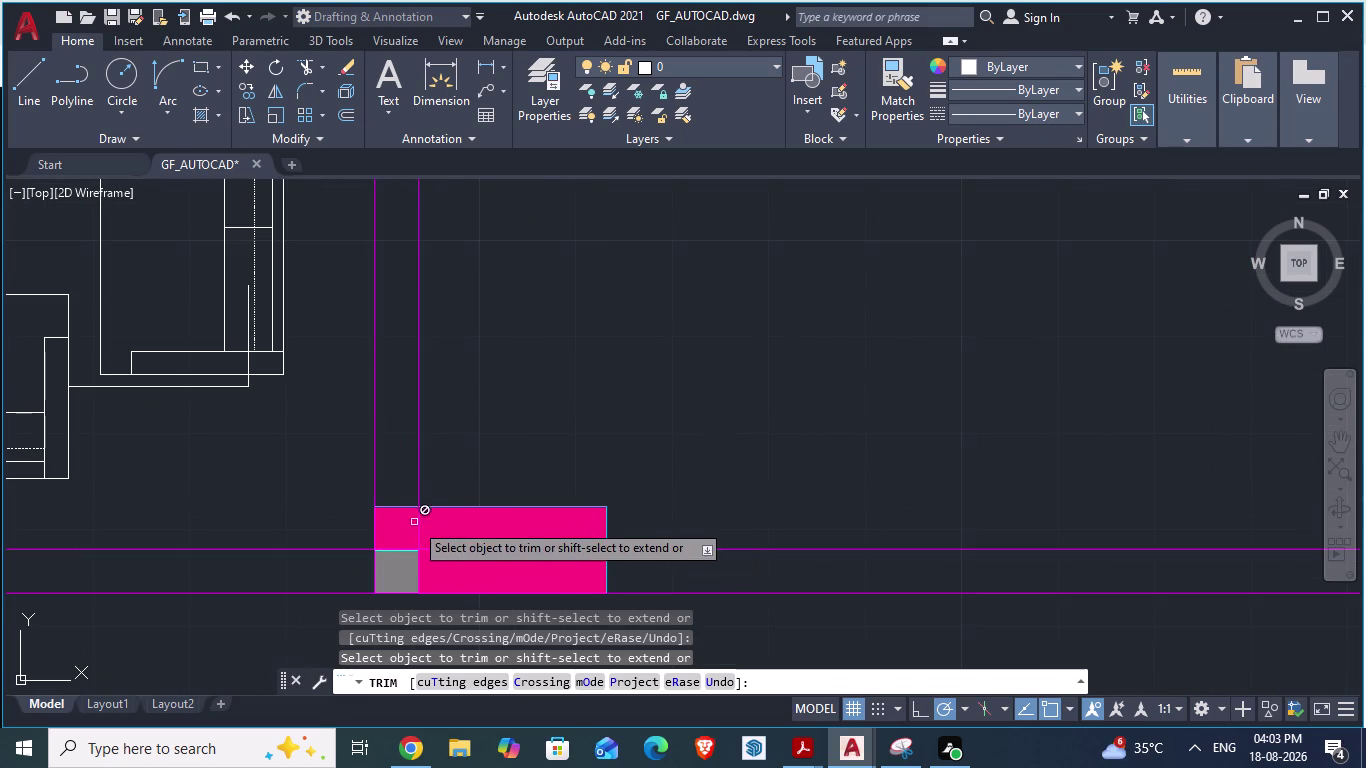
click(416, 523)
click(452, 550)
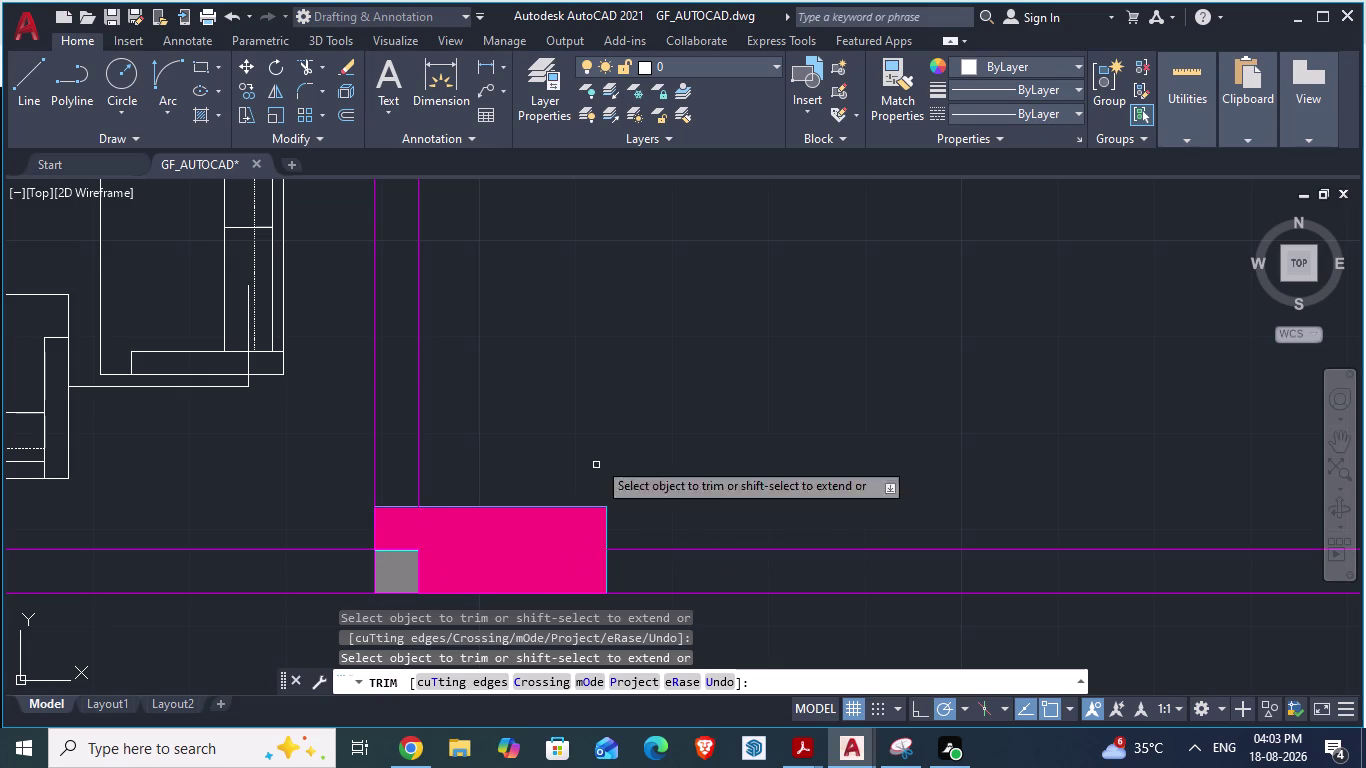
scroll(down, 3)
scroll(up, 3)
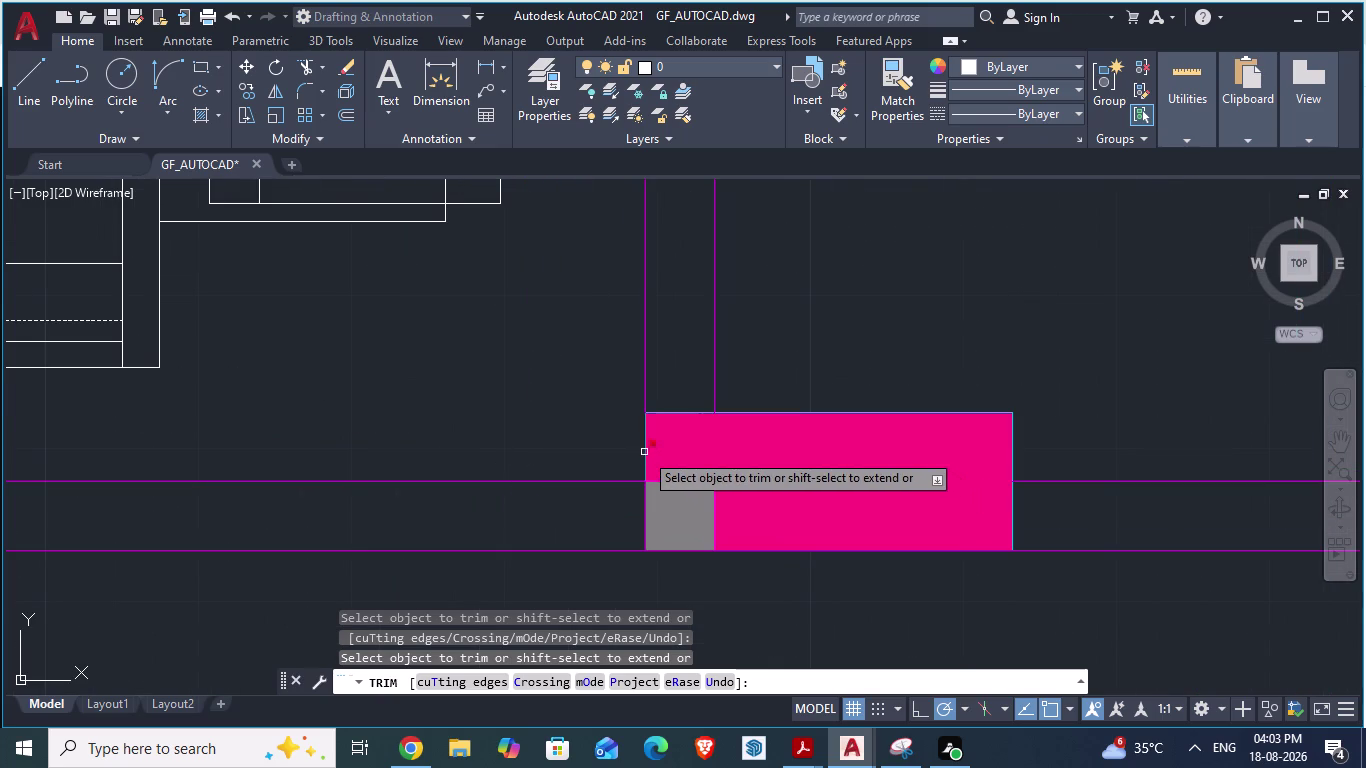
click(643, 452)
click(645, 510)
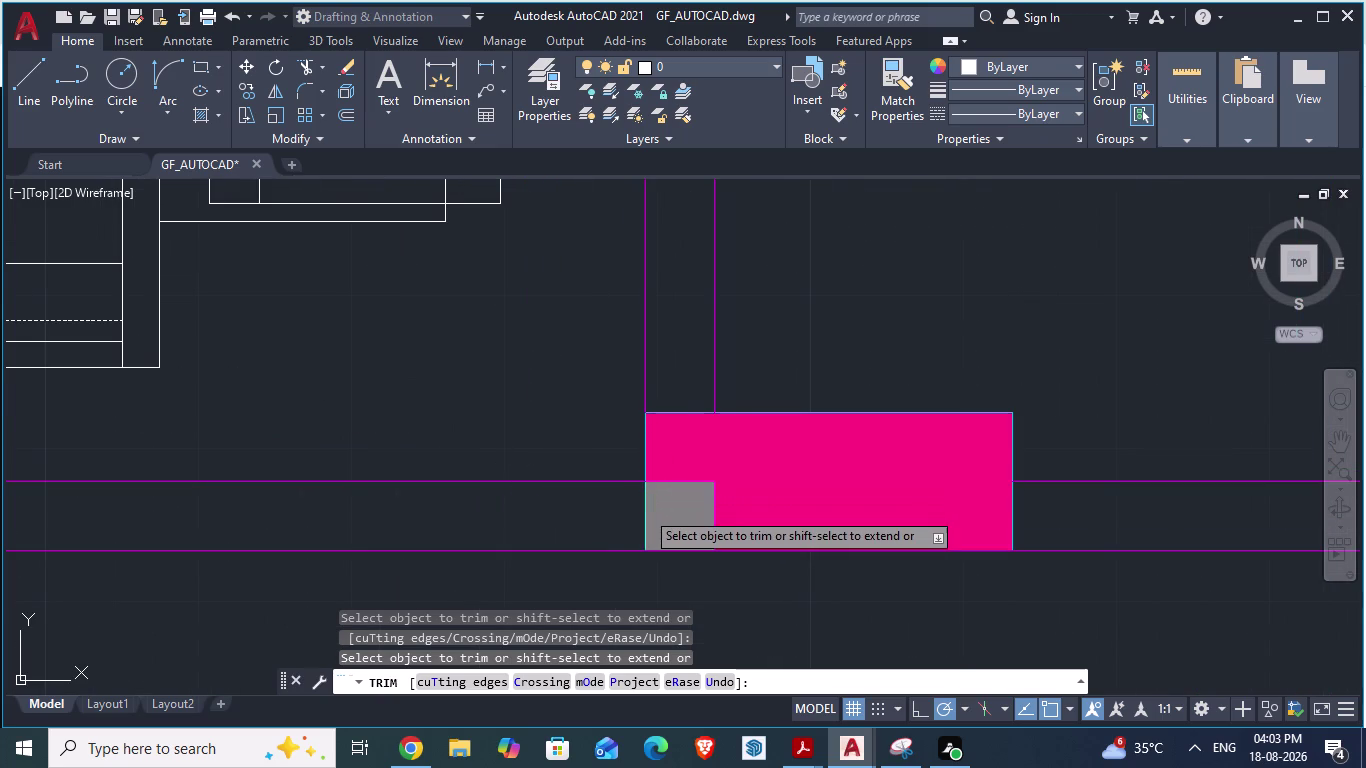
scroll(up, 3)
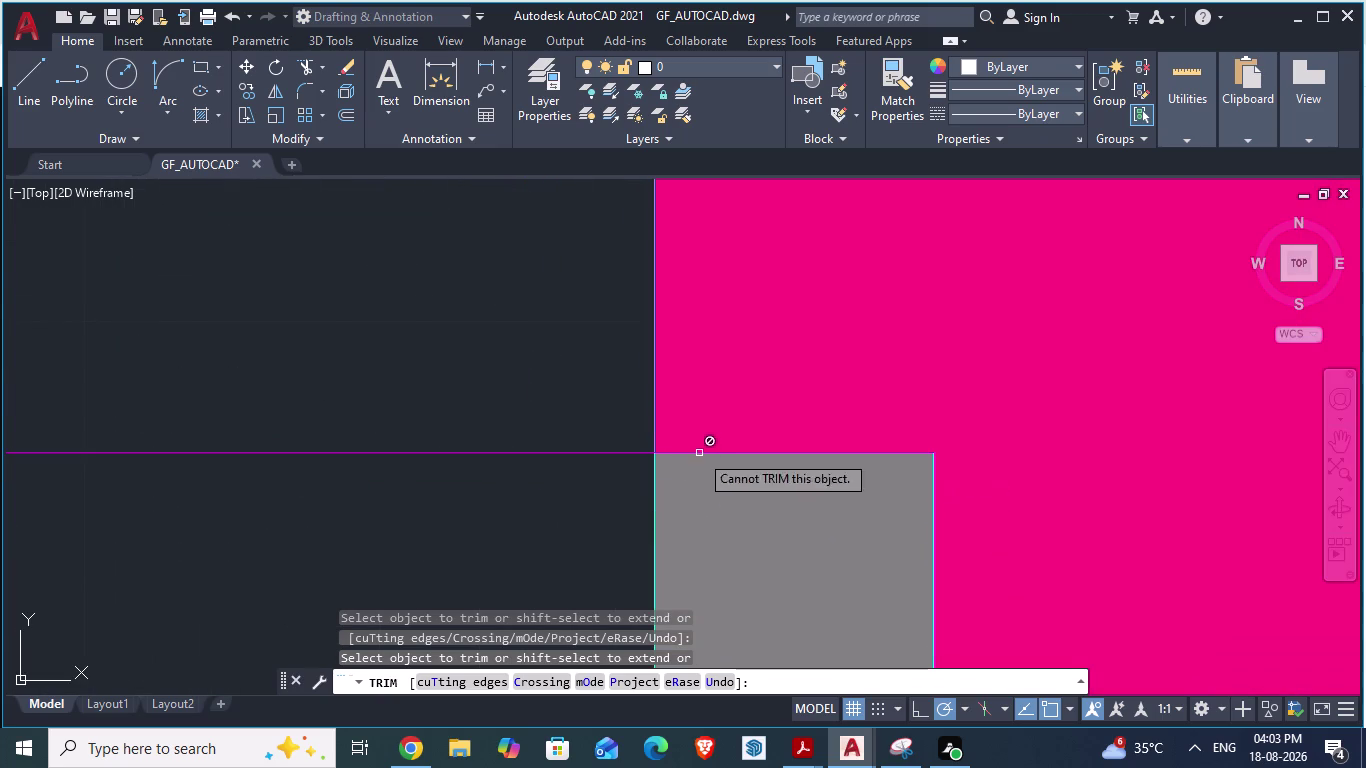
click(699, 453)
click(933, 532)
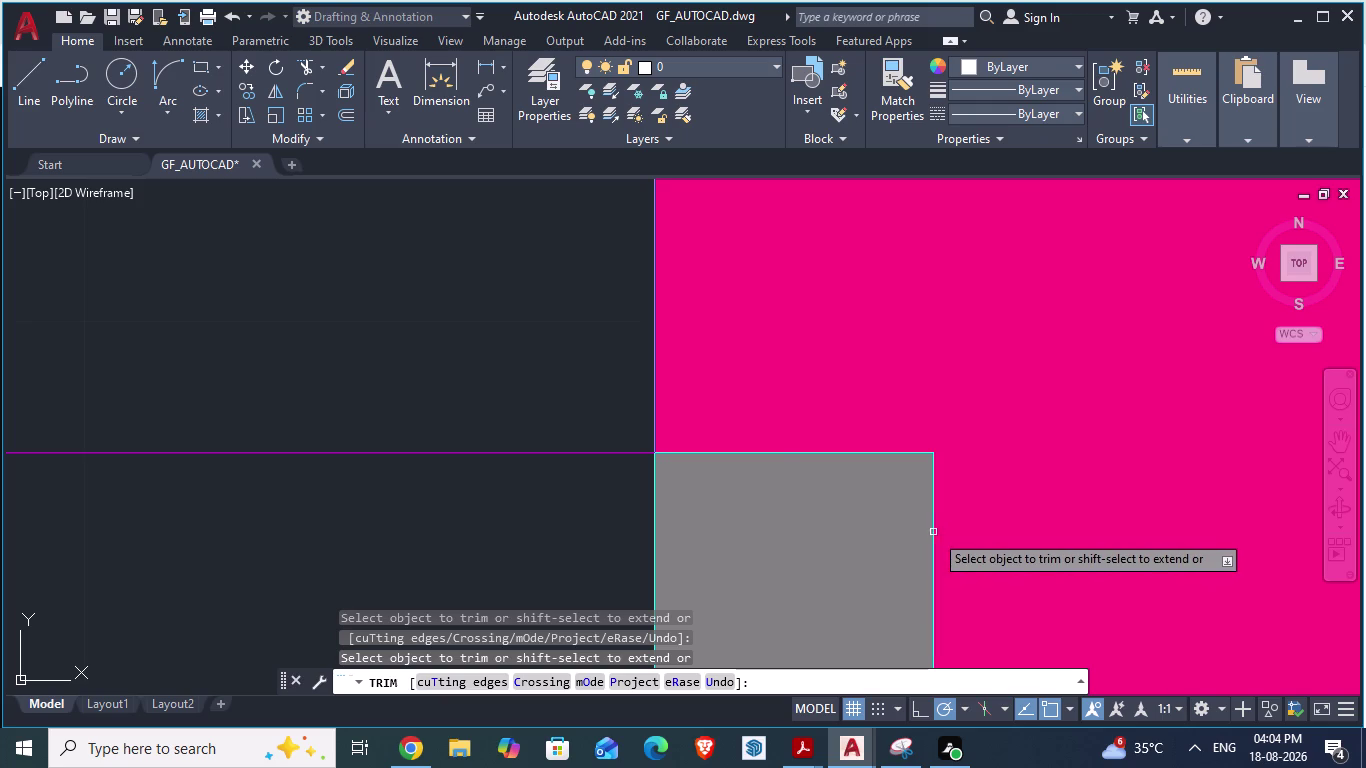
scroll(down, 3)
End trimming and save the drawing.
key(Escape)
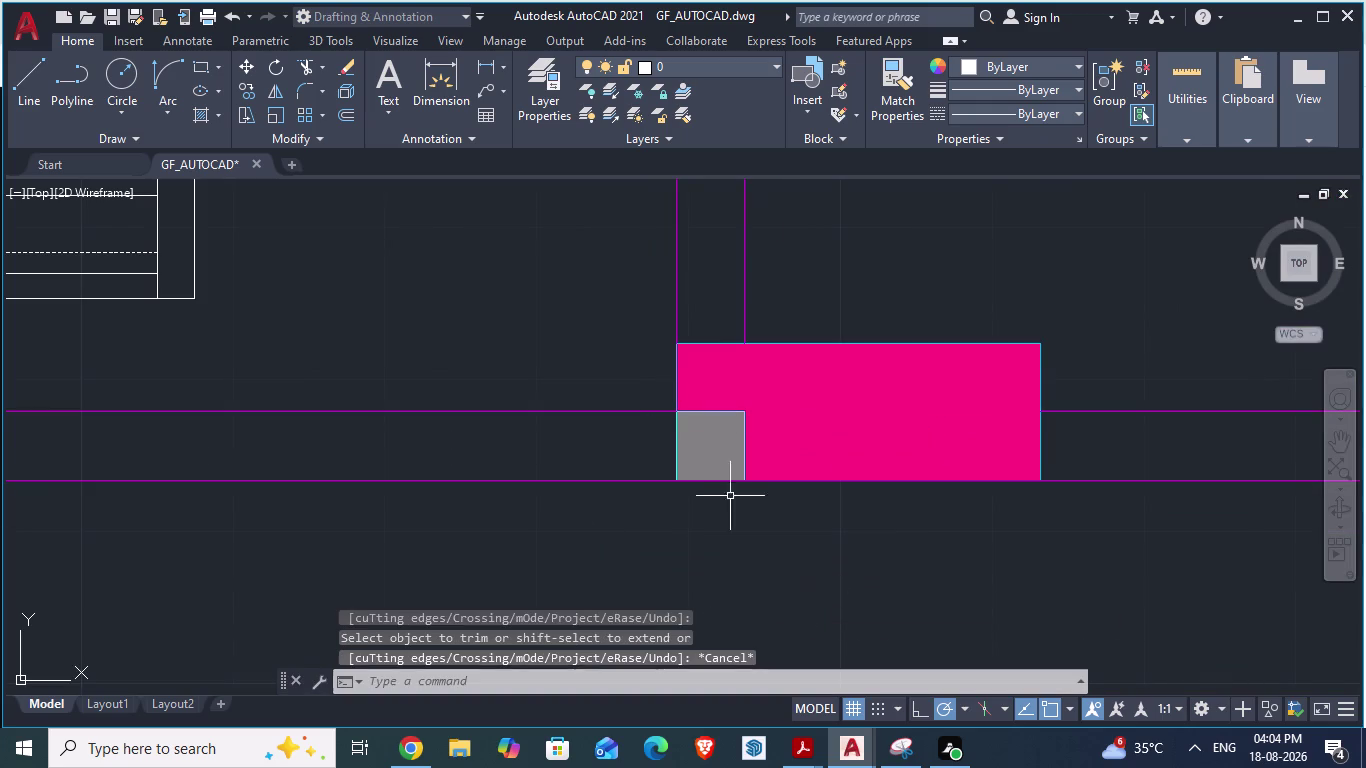
scroll(down, 3)
scroll(up, 3)
scroll(down, 3)
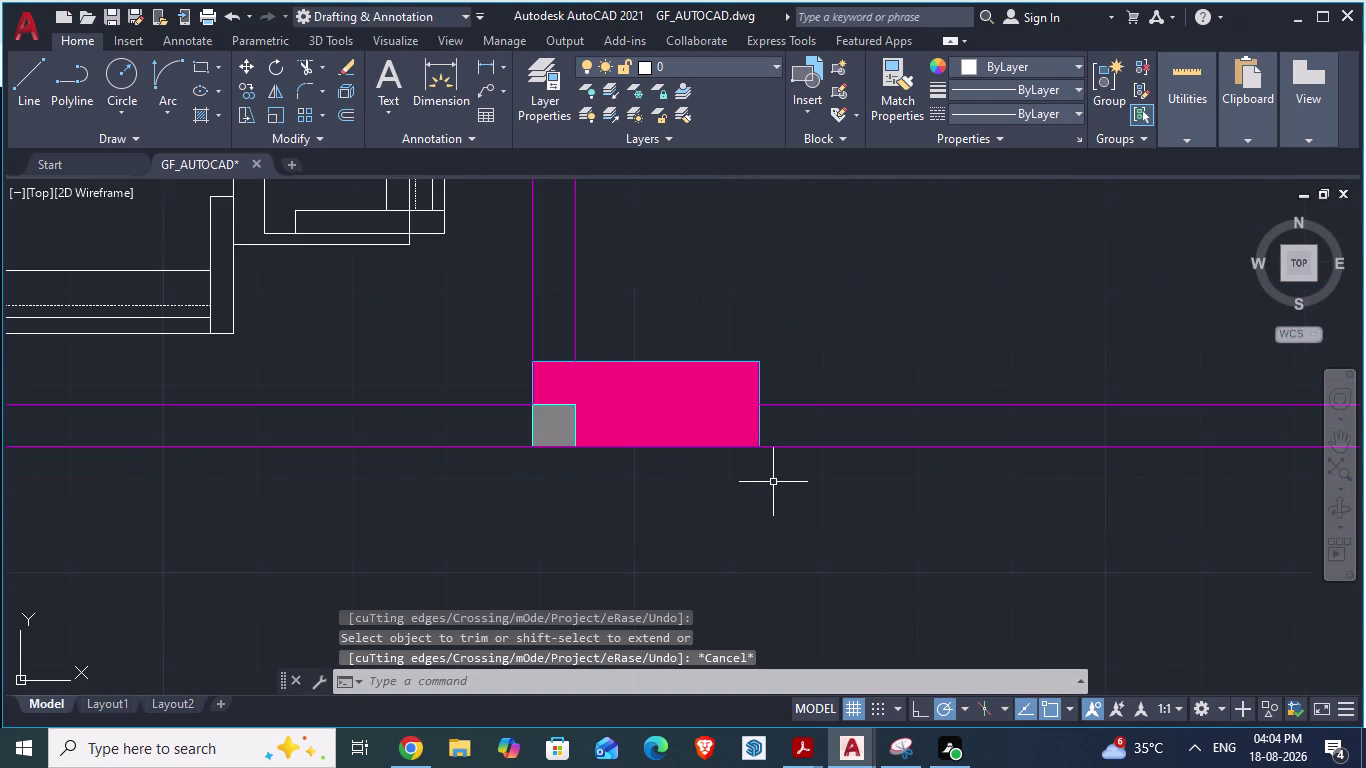
key(ctrl+s)
Trim three wall line pieces inside the hatched column beside the living area.
scroll(down, 3)
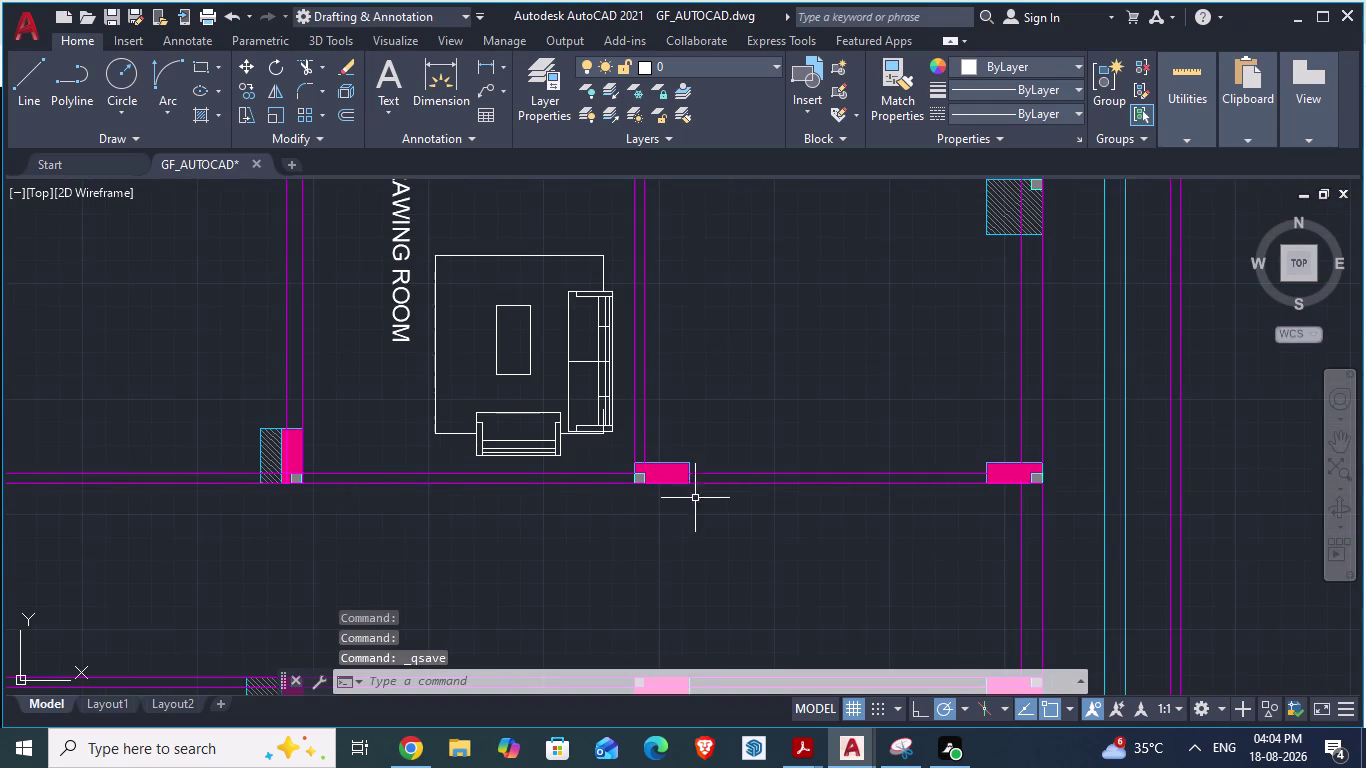
scroll(down, 3)
scroll(up, 3)
scroll(down, 3)
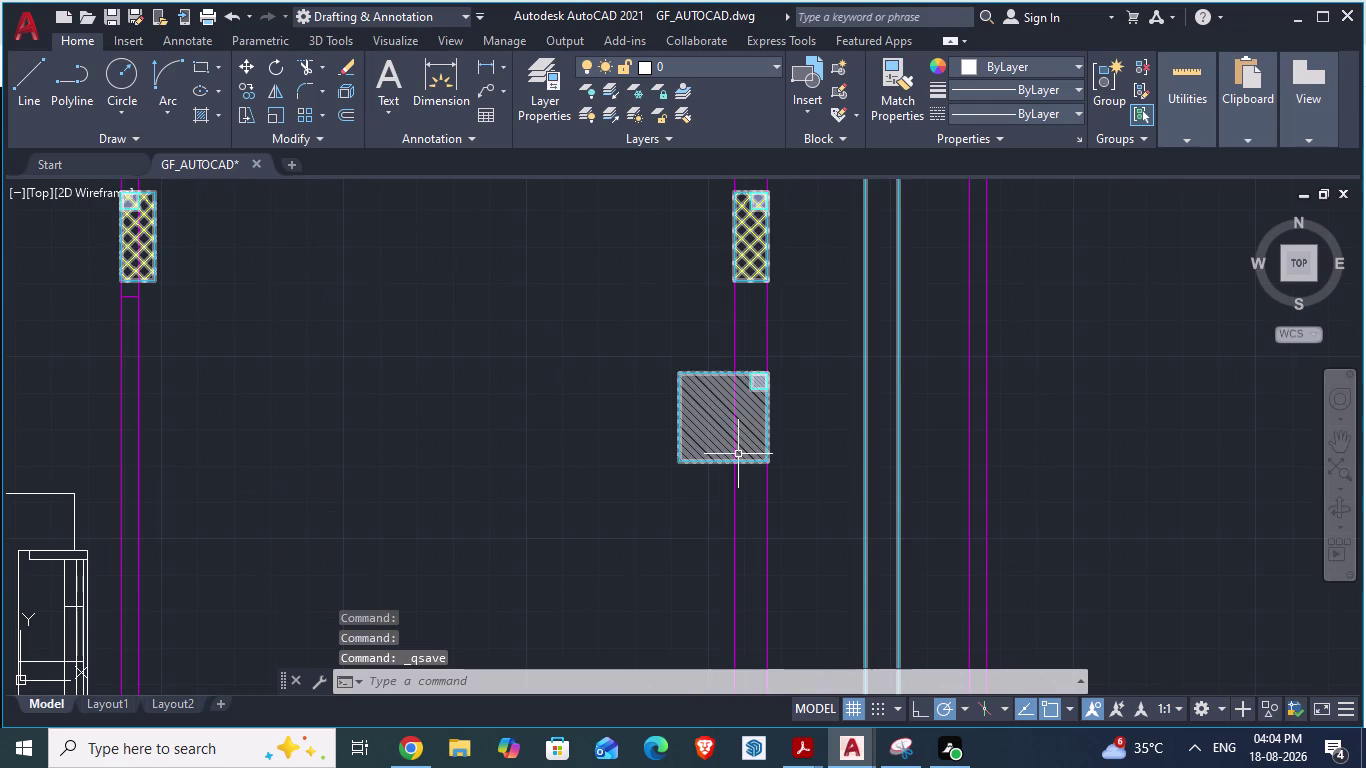
text(TR)
key(Return)
scroll(up, 3)
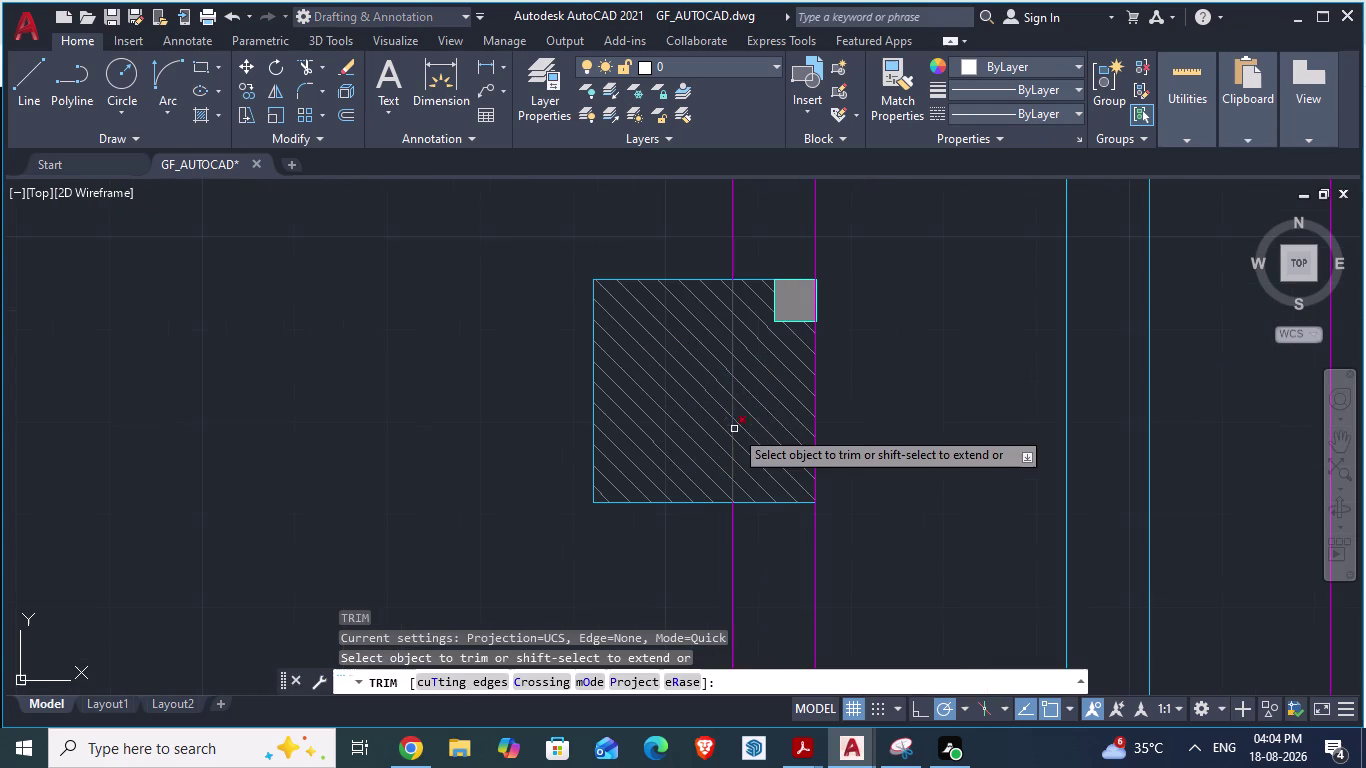
click(734, 395)
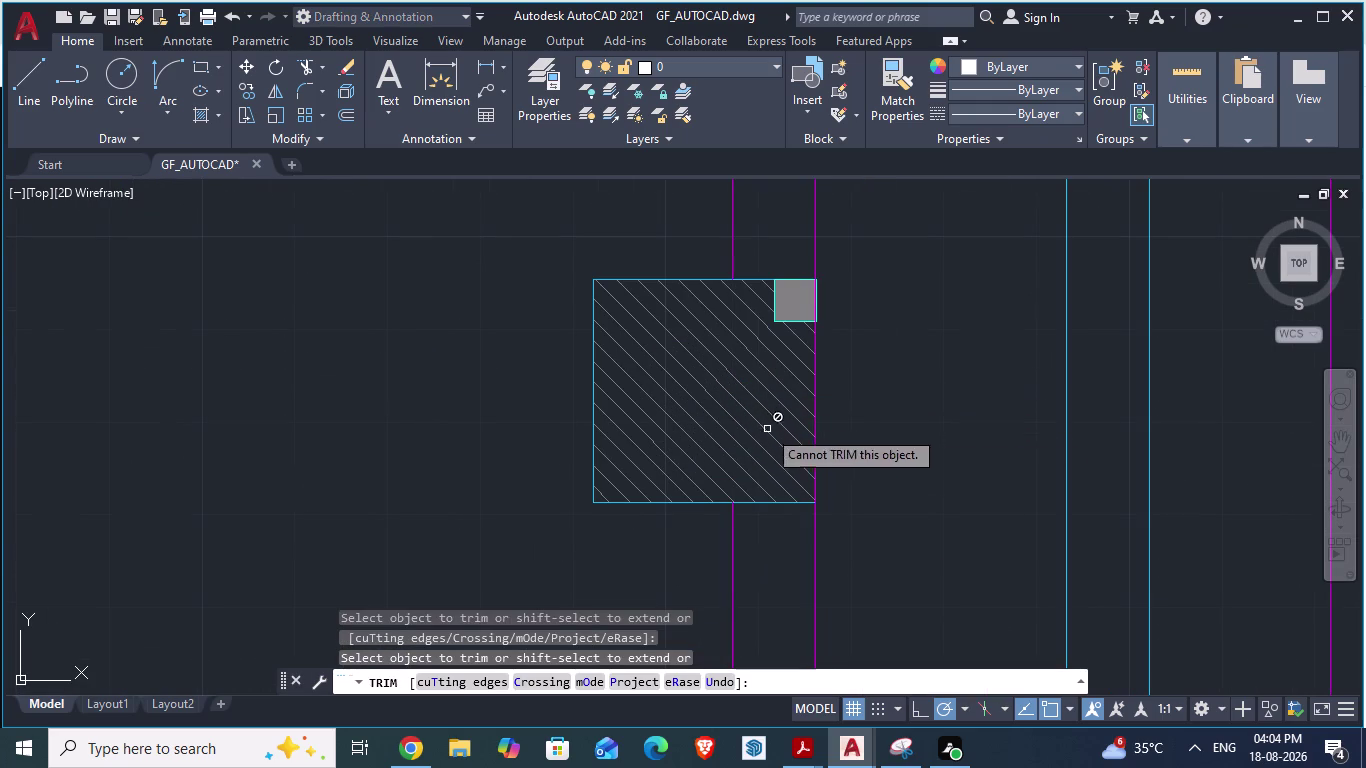
click(813, 424)
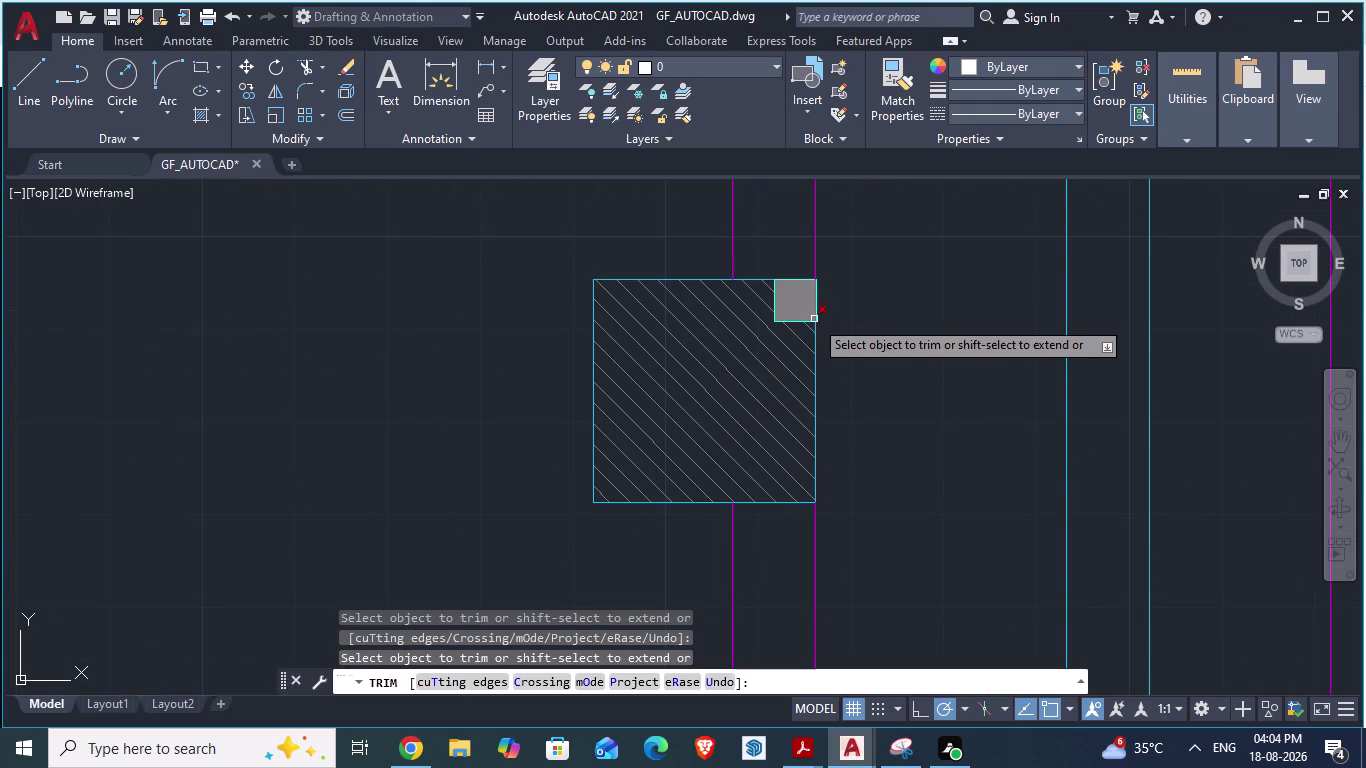
click(814, 315)
Trim the lines where the columns overlap and inside the cross-hatched column, then end trimming.
scroll(up, 3)
scroll(down, 3)
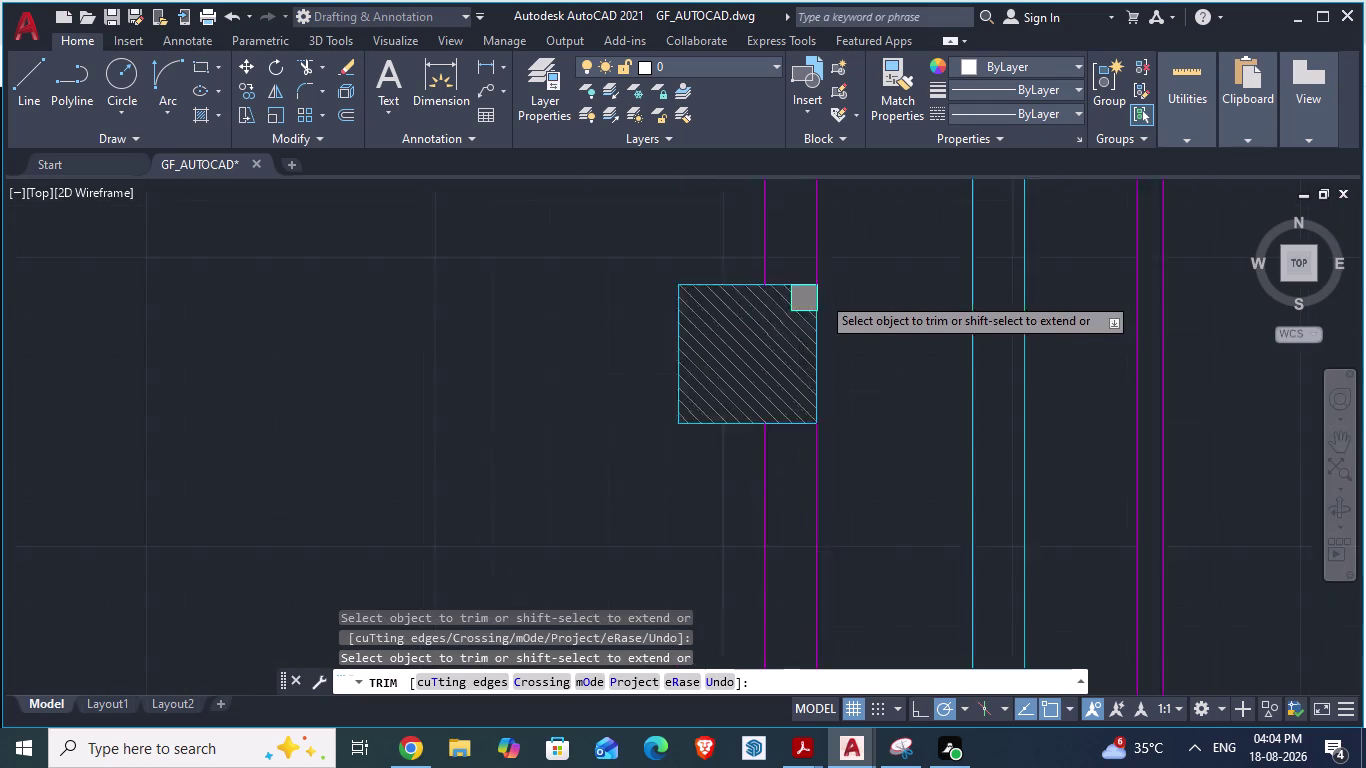
scroll(down, 3)
scroll(down, 3)
scroll(up, 3)
scroll(up, 3)
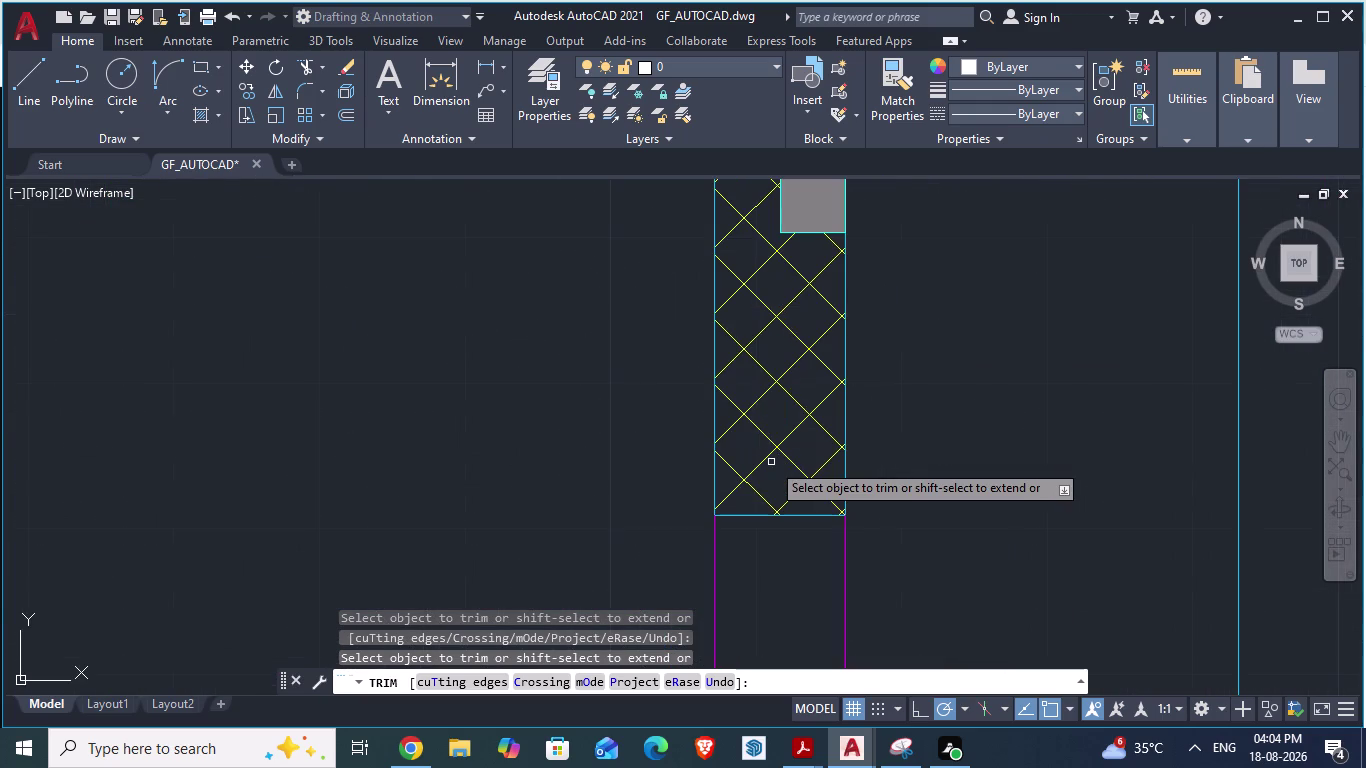
scroll(down, 3)
scroll(down, 3)
scroll(up, 3)
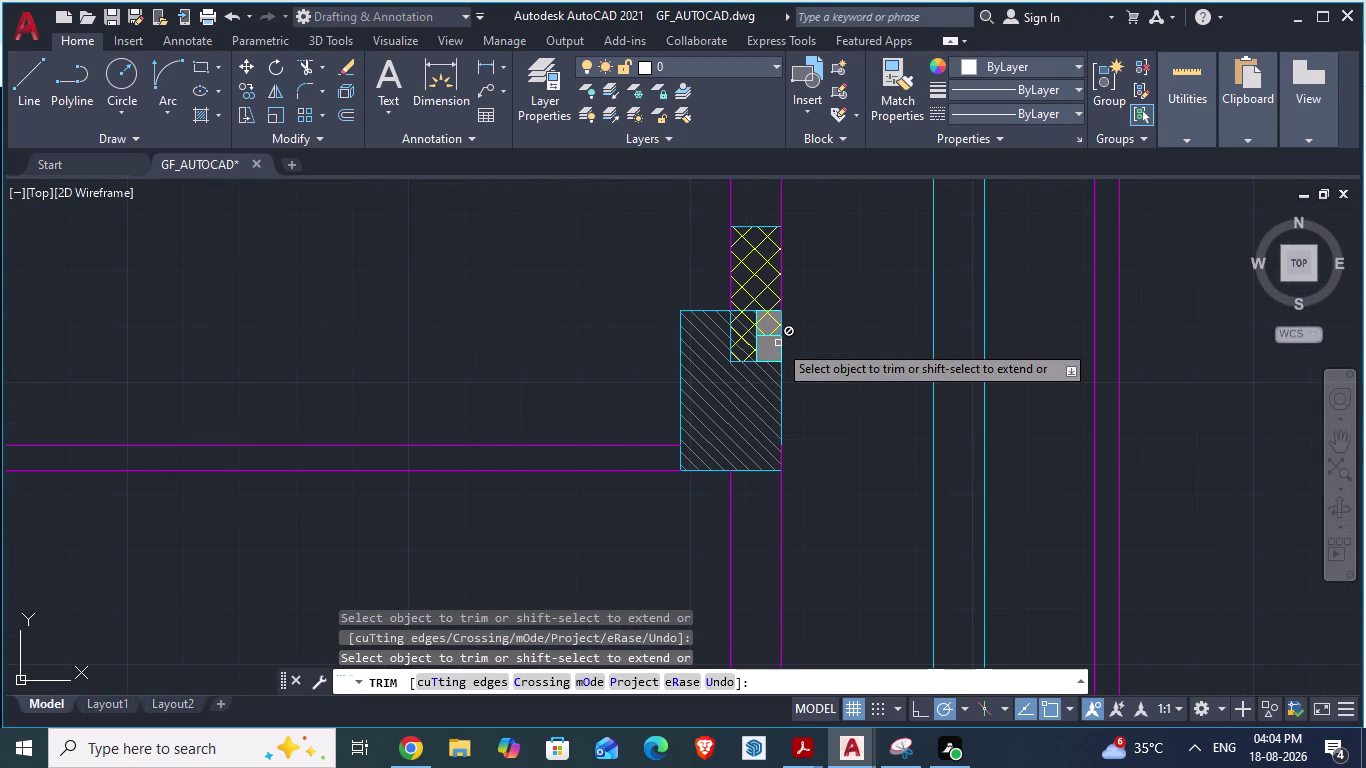
click(730, 272)
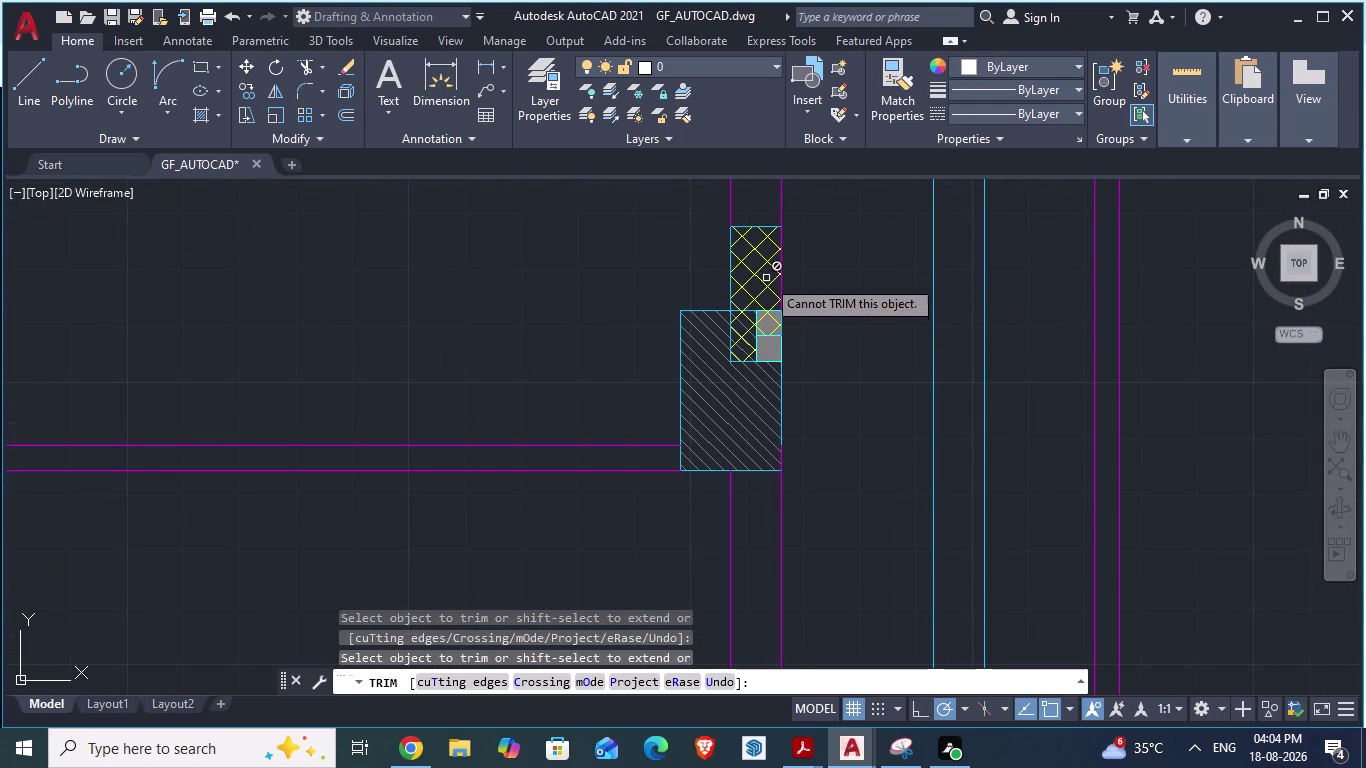
click(784, 282)
scroll(up, 3)
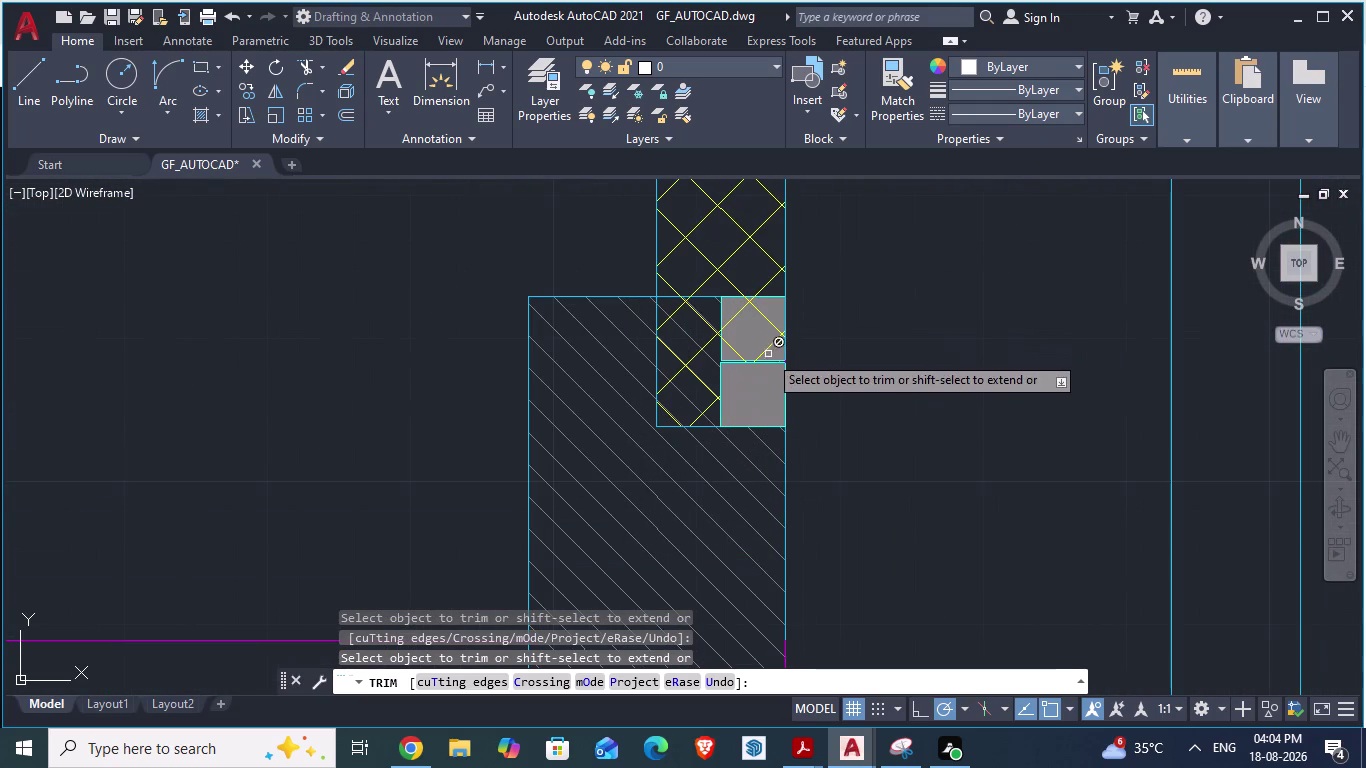
scroll(up, 3)
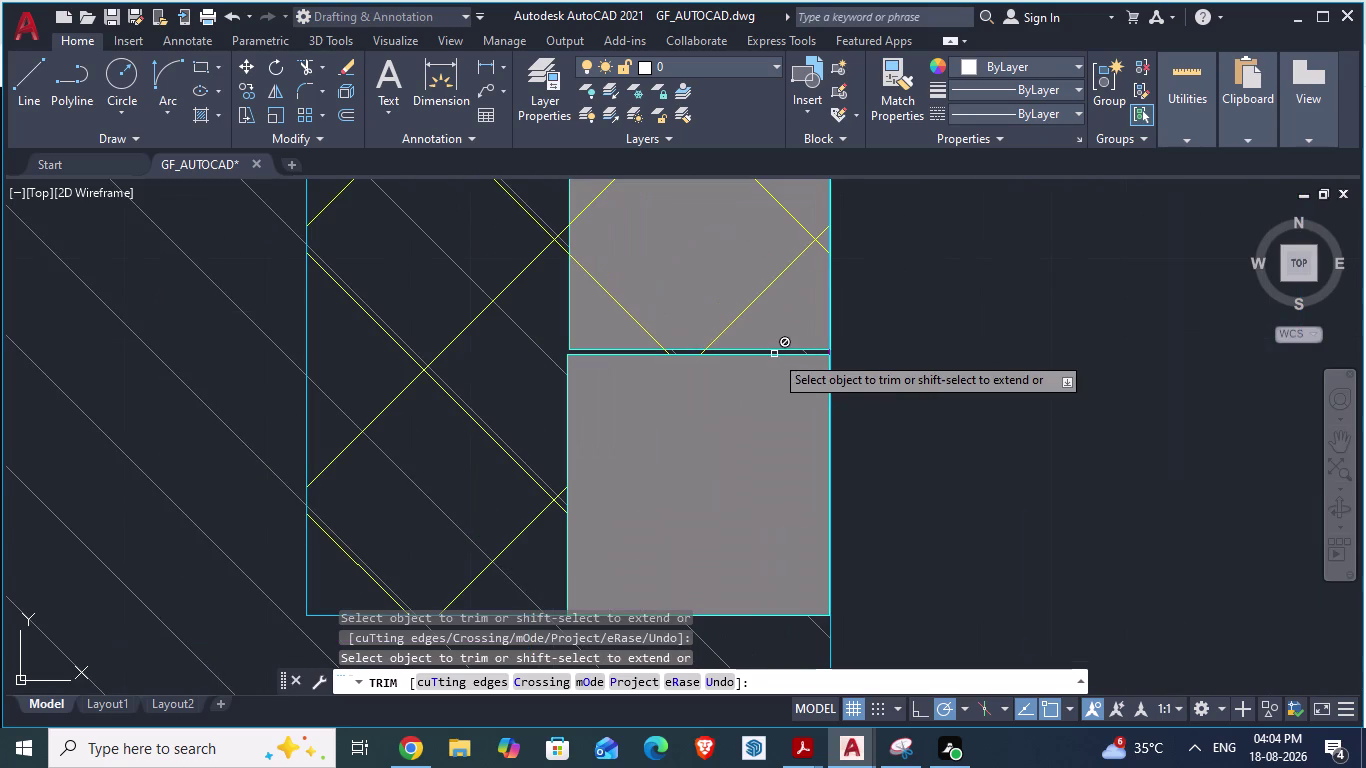
scroll(down, 3)
scroll(down, 3)
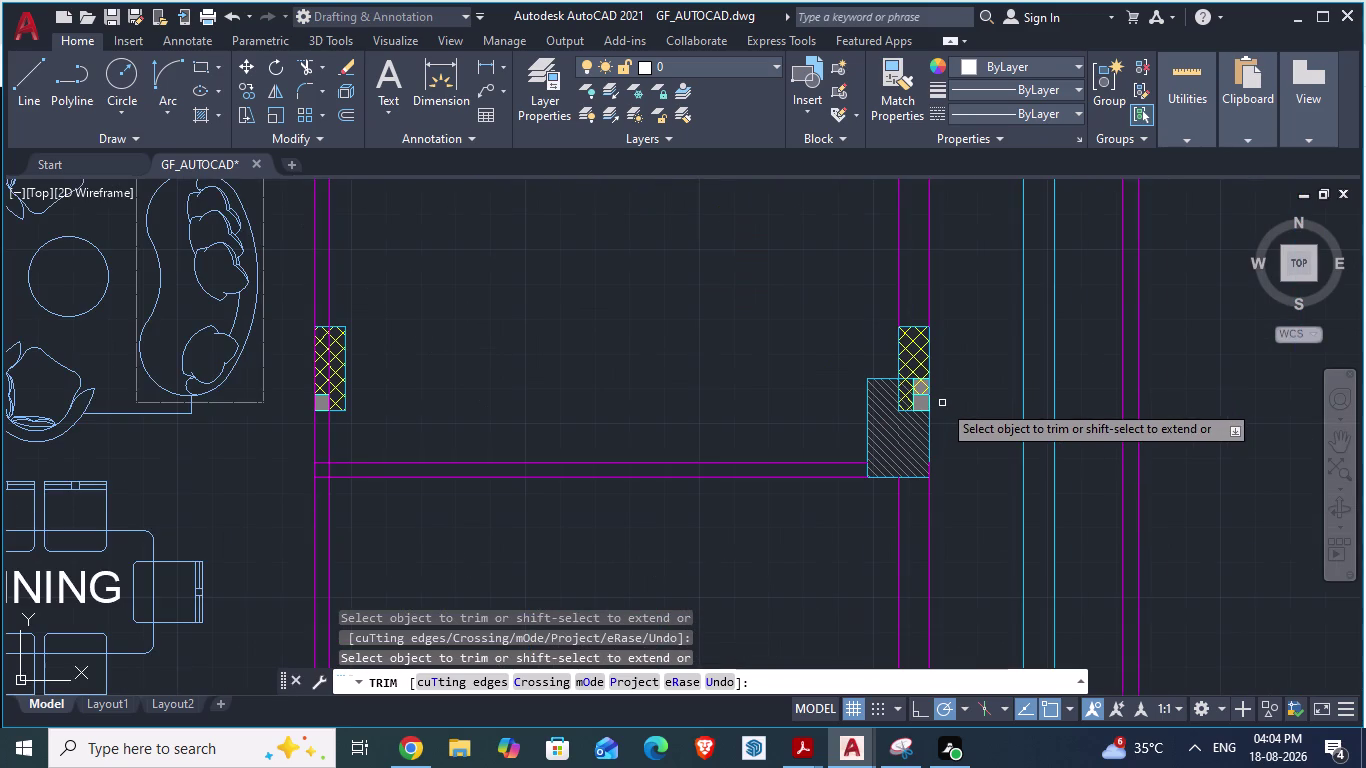
key(Escape)
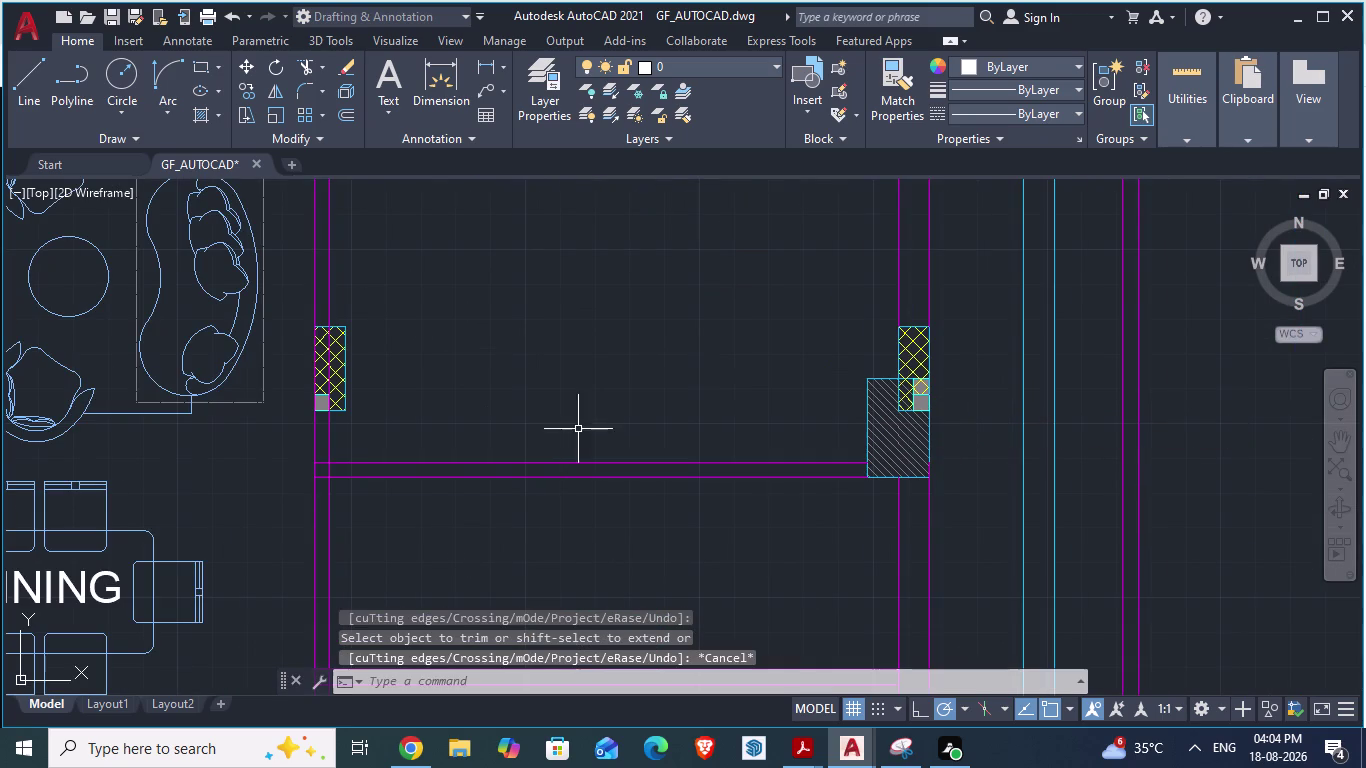
scroll(down, 3)
Save GF_AUTOCAD after trimming the living and dining area columns.
key(ctrl+s)
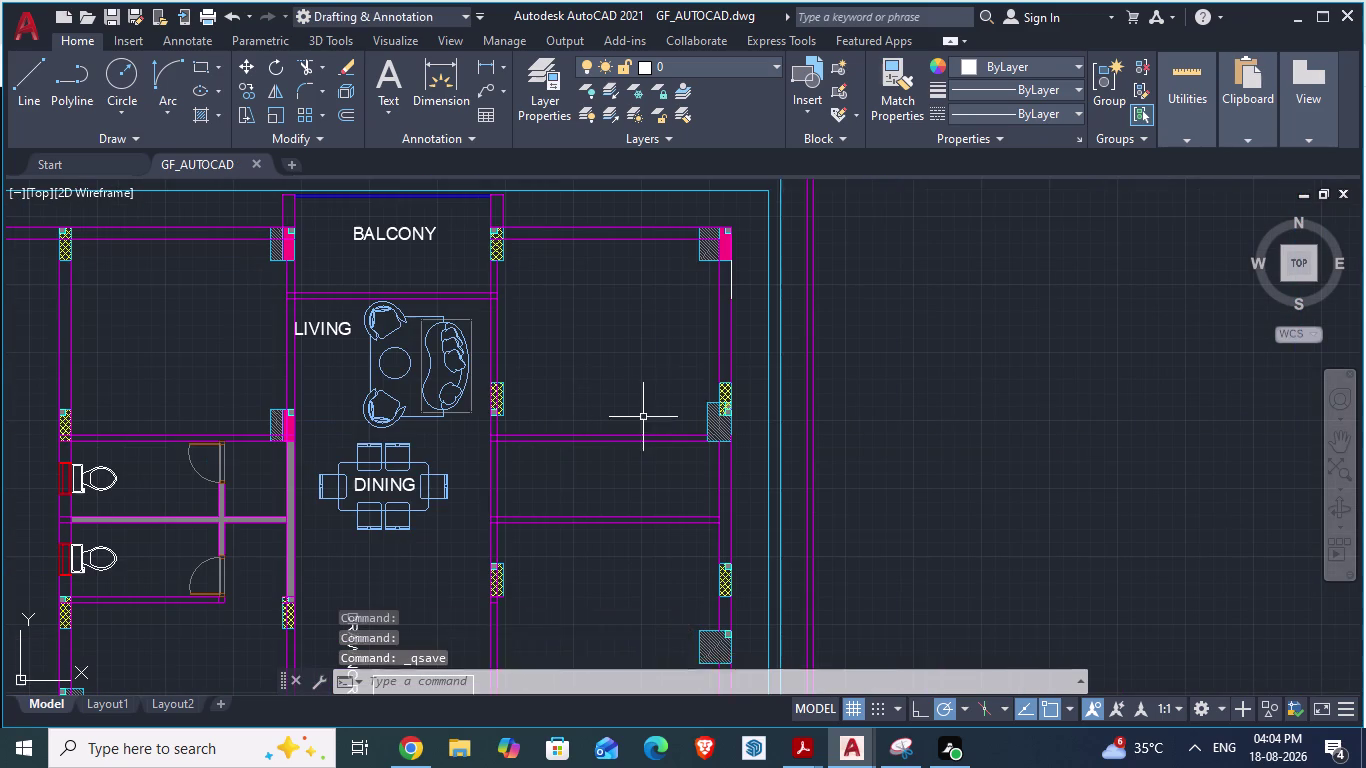
scroll(down, 3)
scroll(up, 3)
scroll(down, 3)
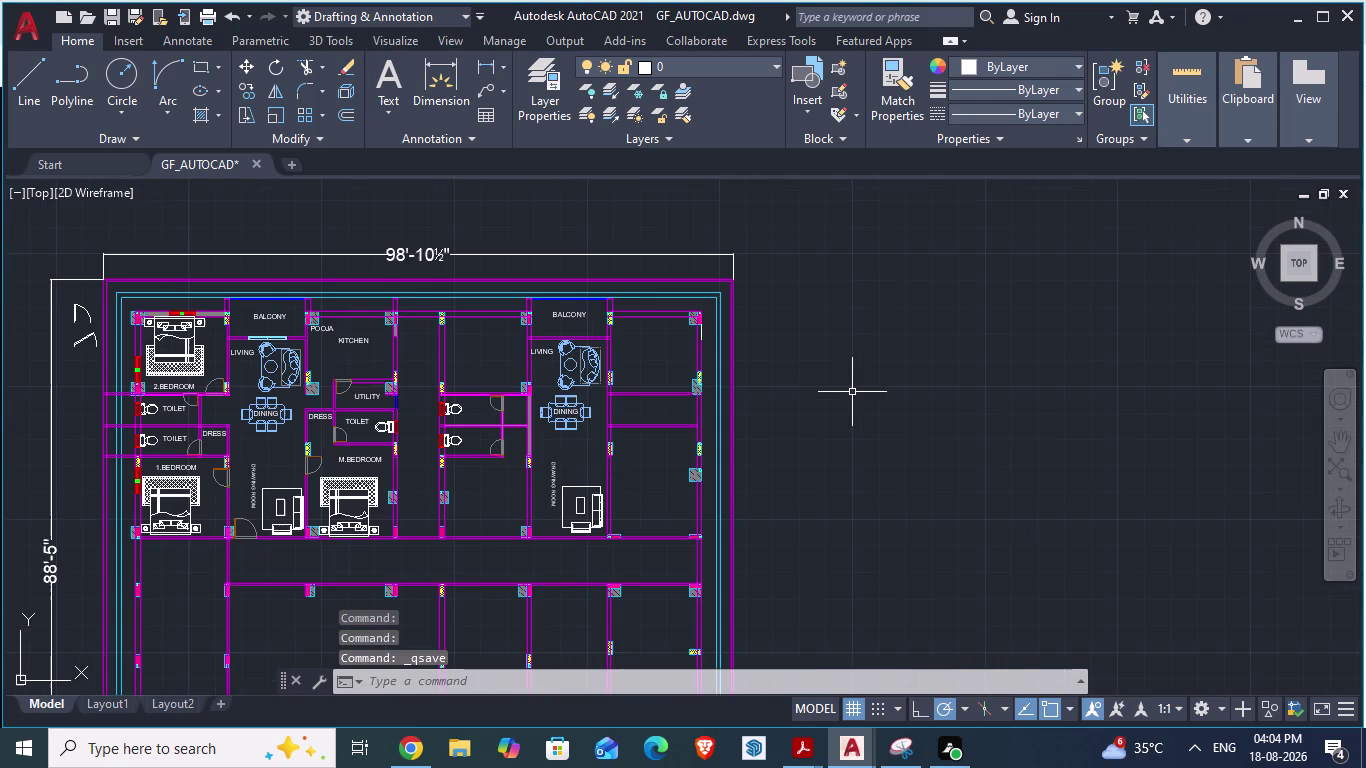
scroll(down, 3)
Switch to the ARCH PLANS - 900 SQ YRDS drawing and zoom around its layout.
key(Tab)
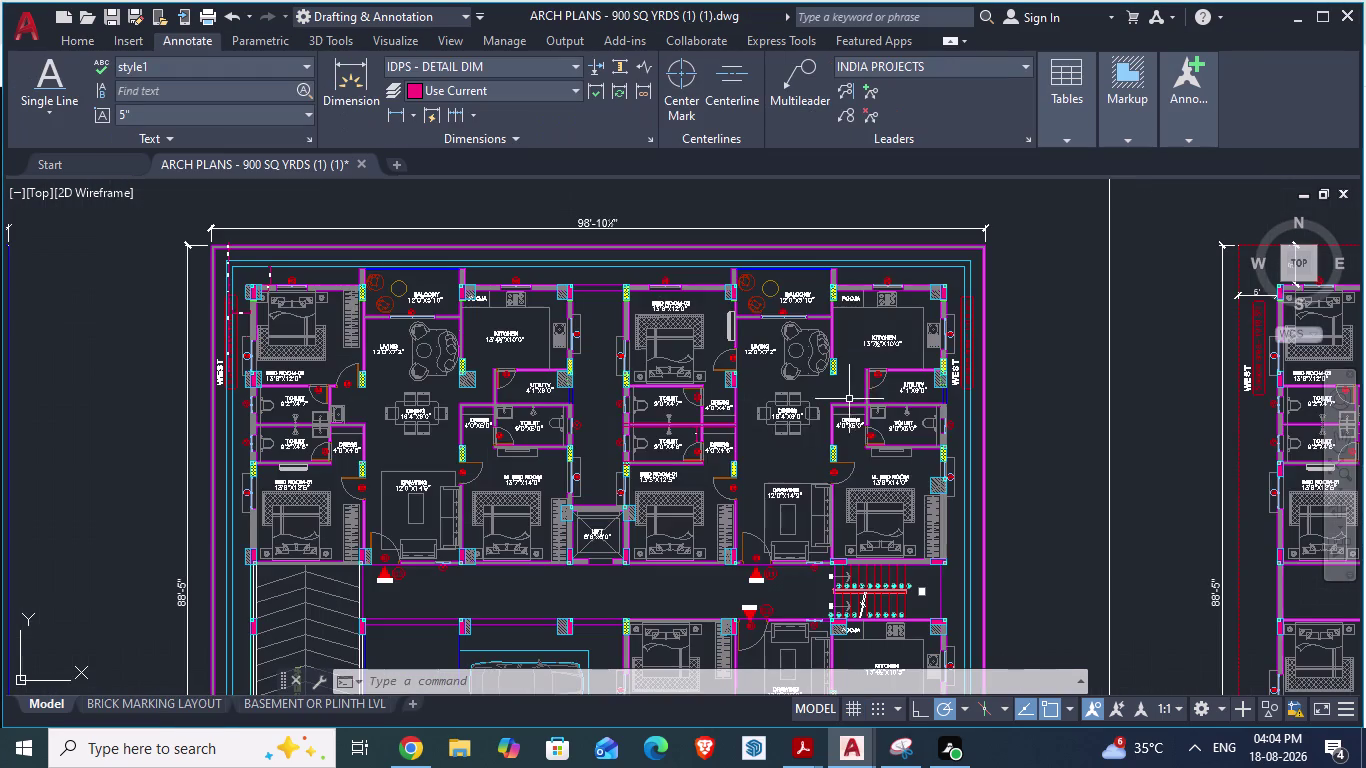
scroll(up, 3)
scroll(up, 3)
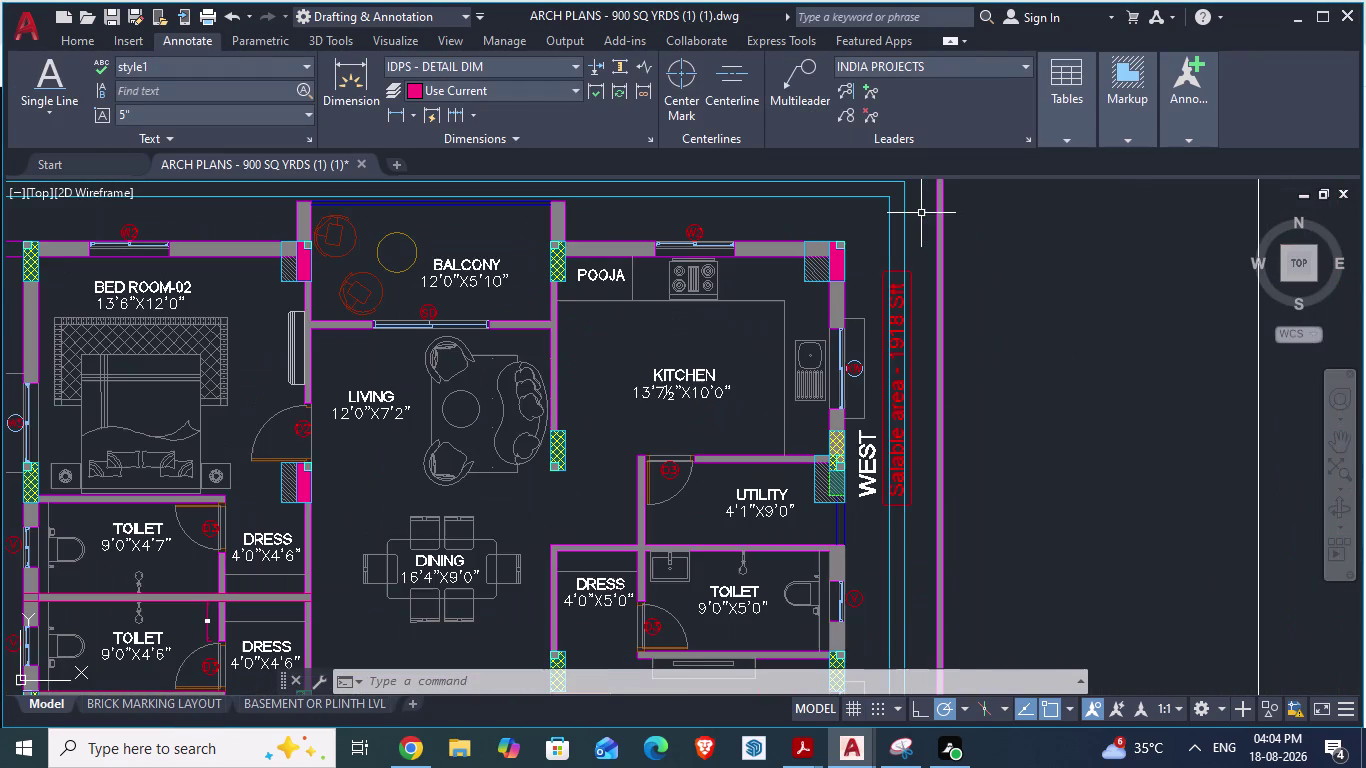
scroll(up, 3)
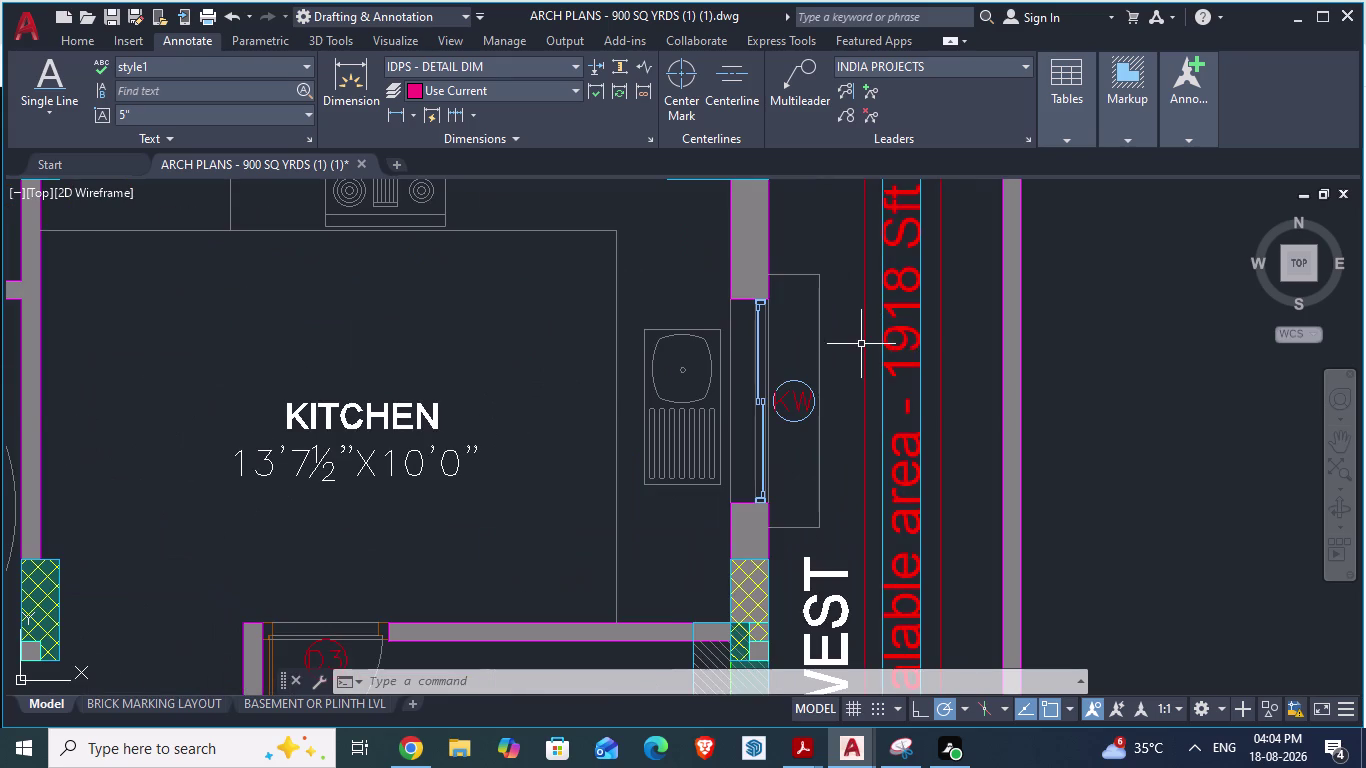
scroll(down, 3)
scroll(down, 3)
scroll(down, 3)
scroll(down, 3)
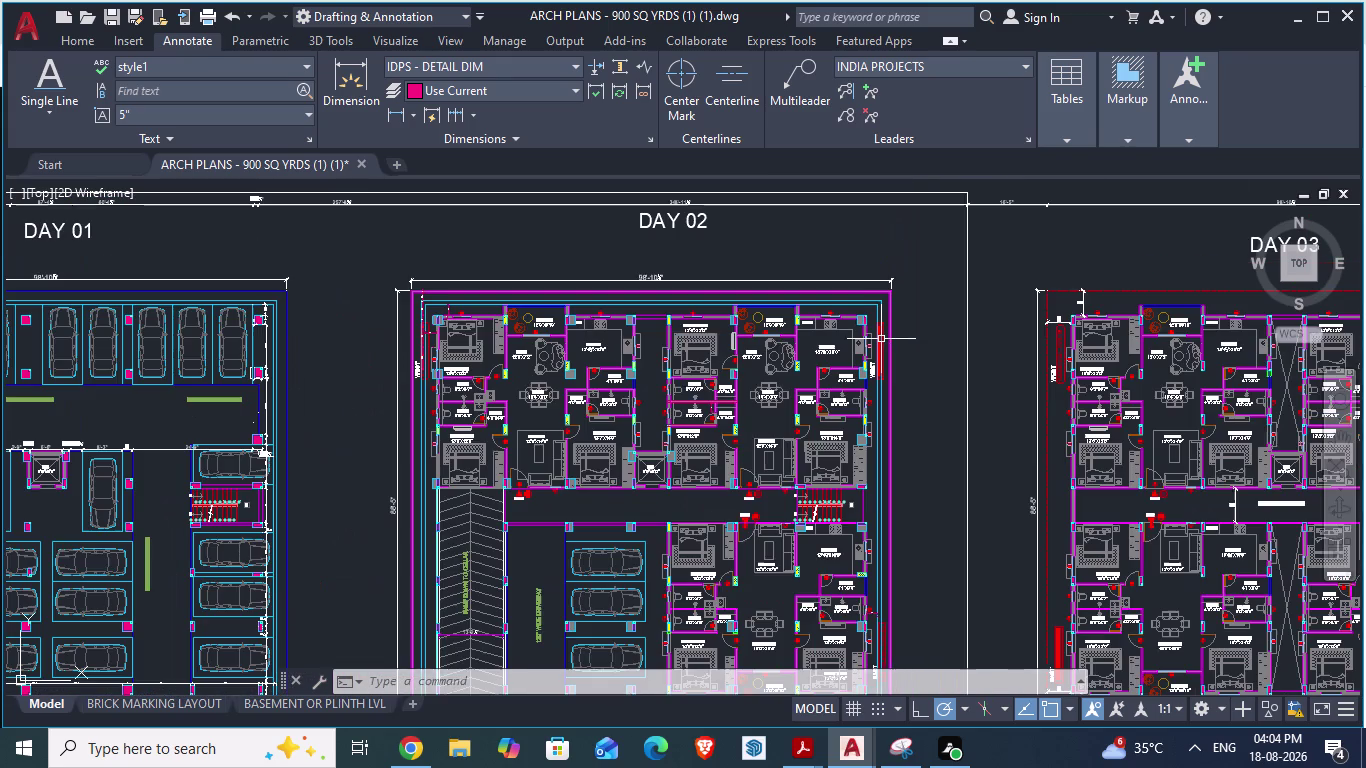
scroll(up, 3)
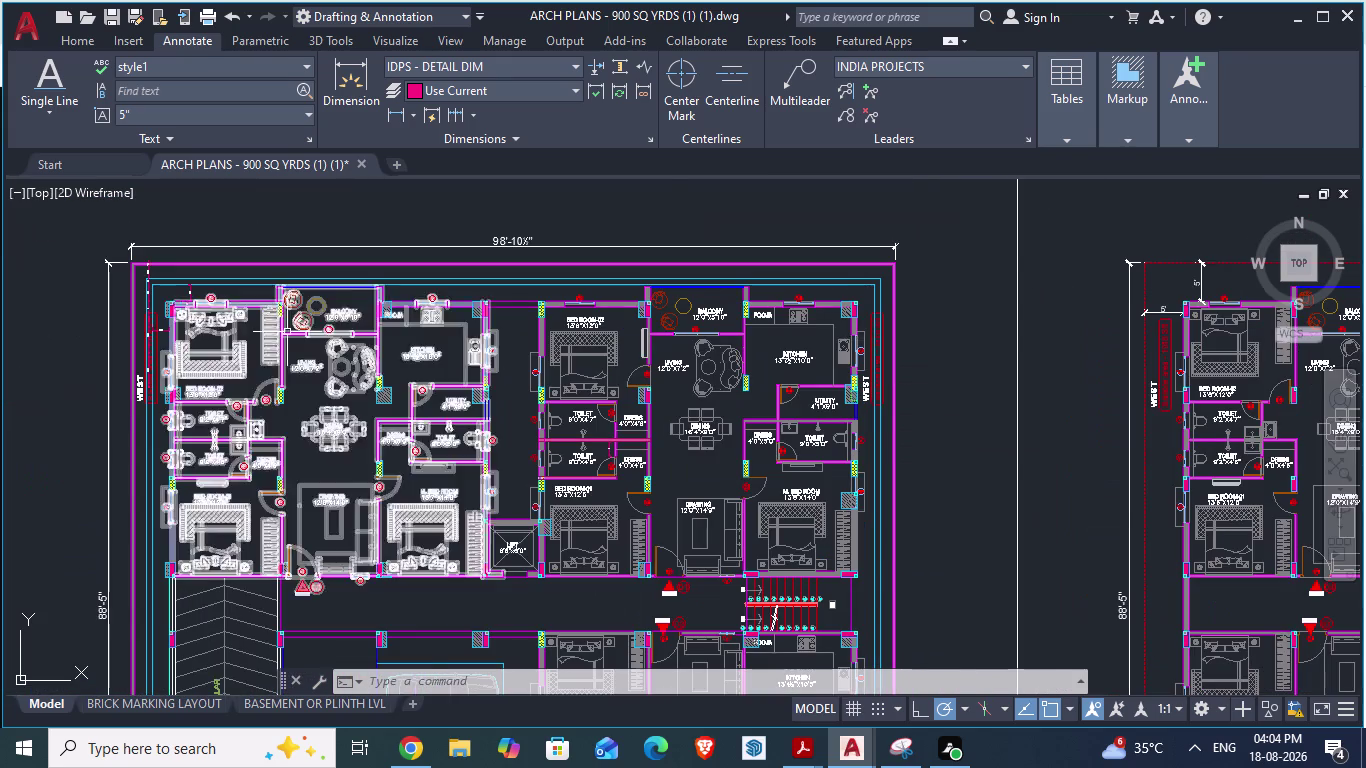
scroll(up, 3)
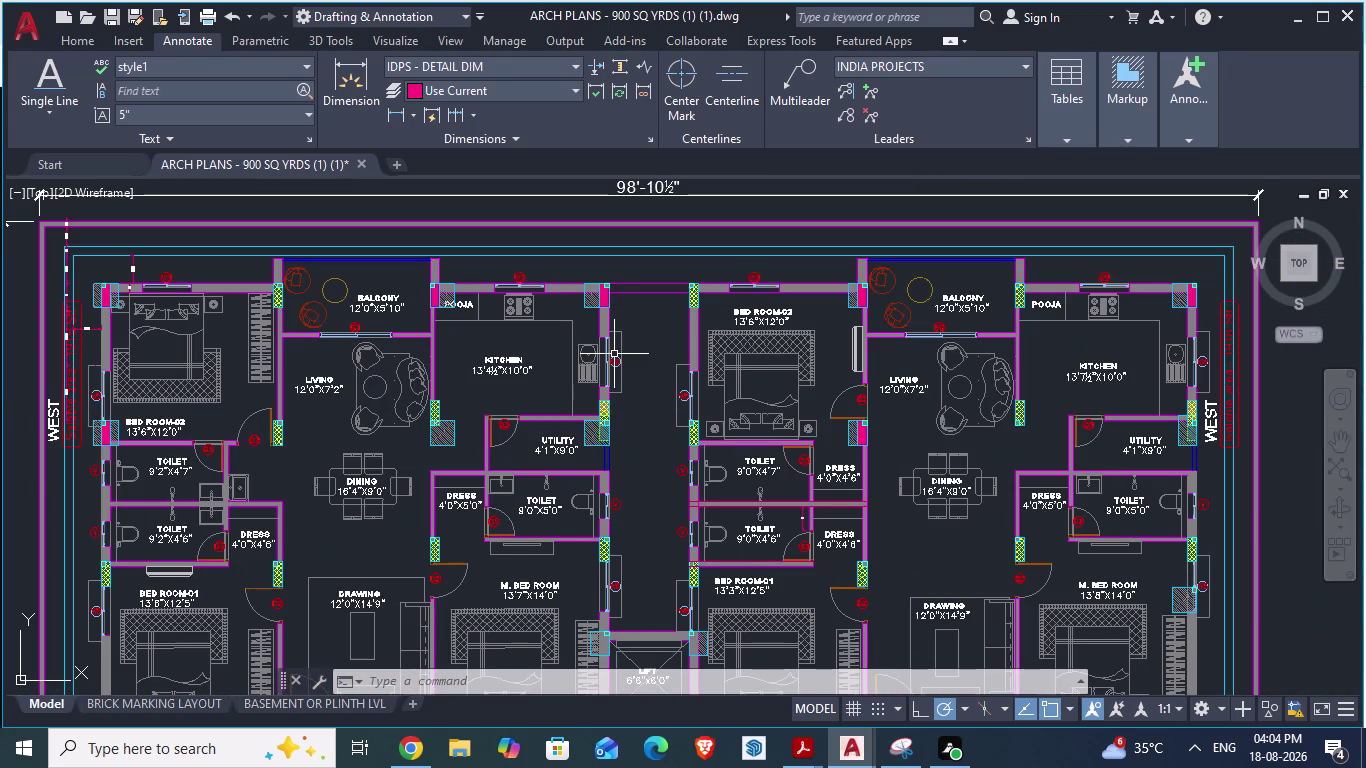
Start the XL construction line command with horizontal orientation.
text(XL)
key(Return)
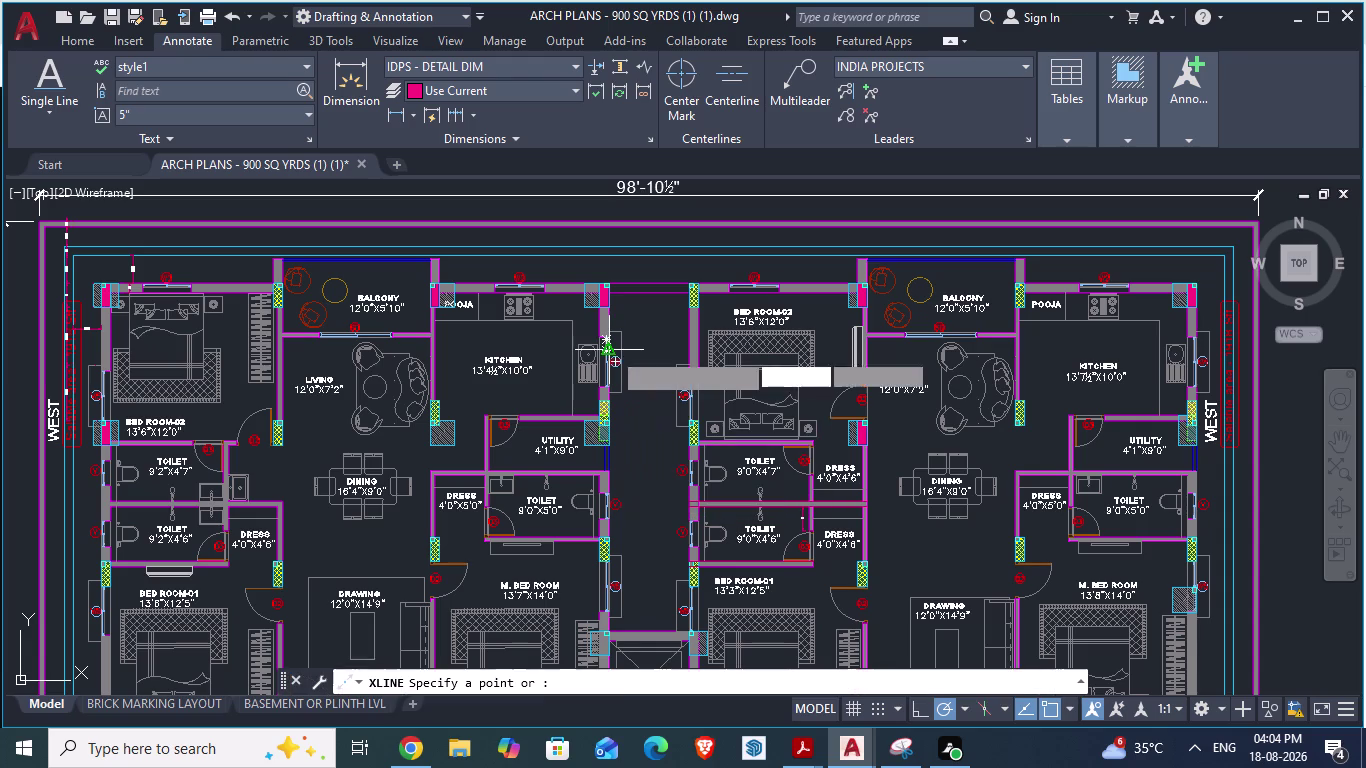
key(h)
key(Return)
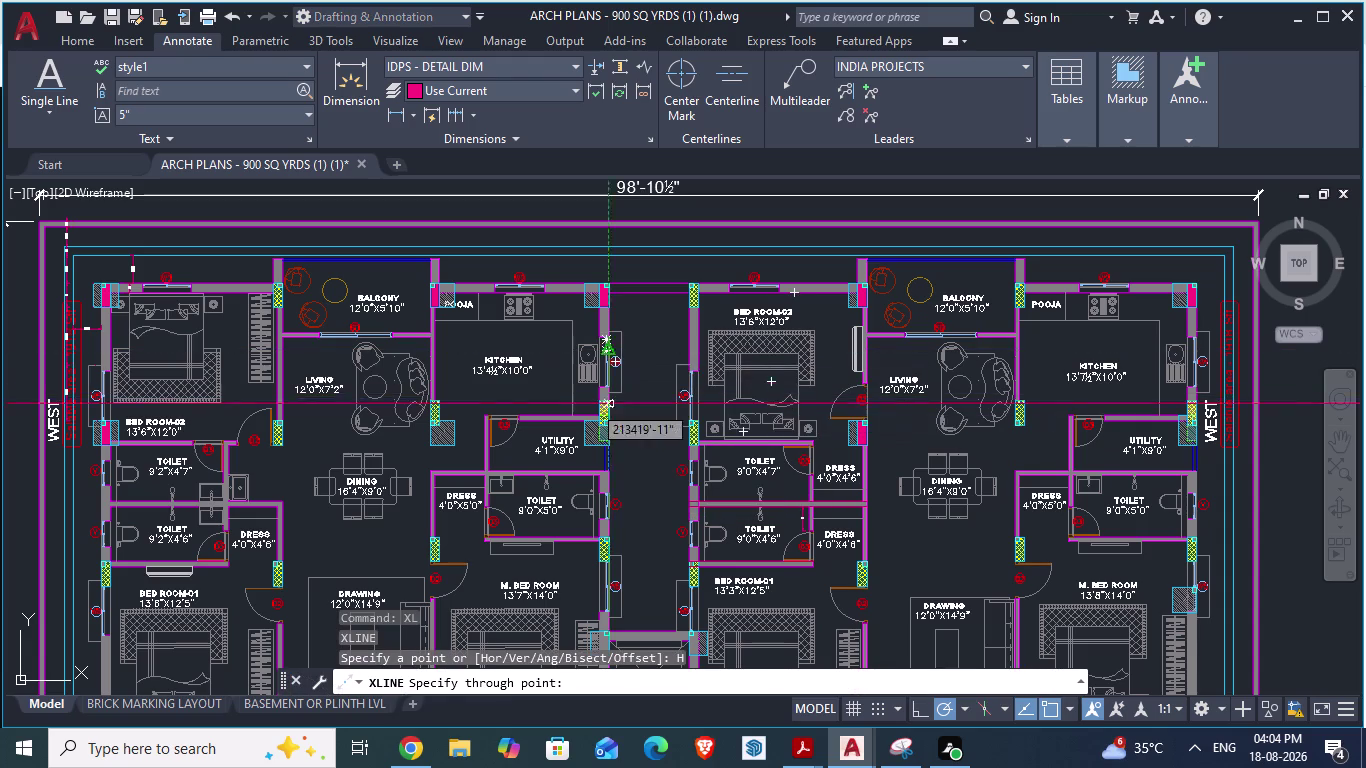
scroll(up, 3)
scroll(down, 3)
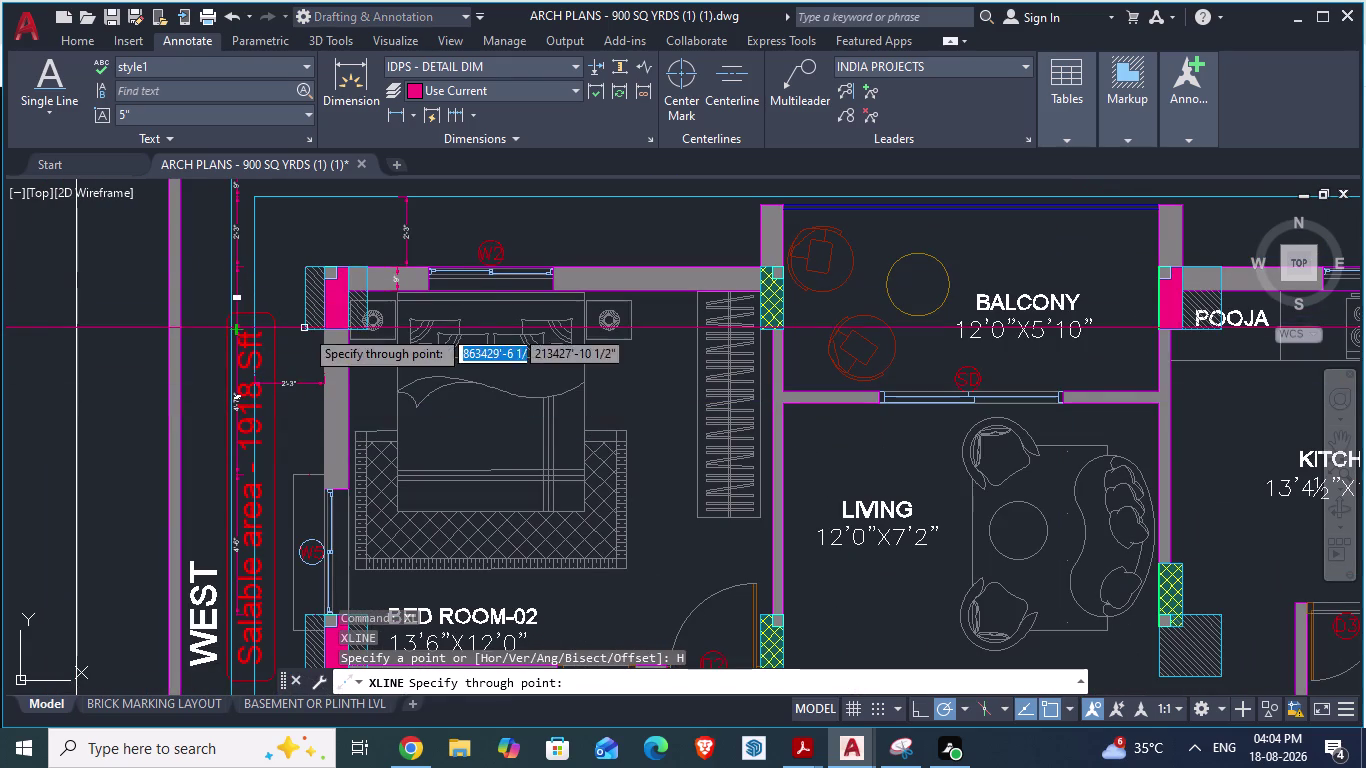
scroll(up, 3)
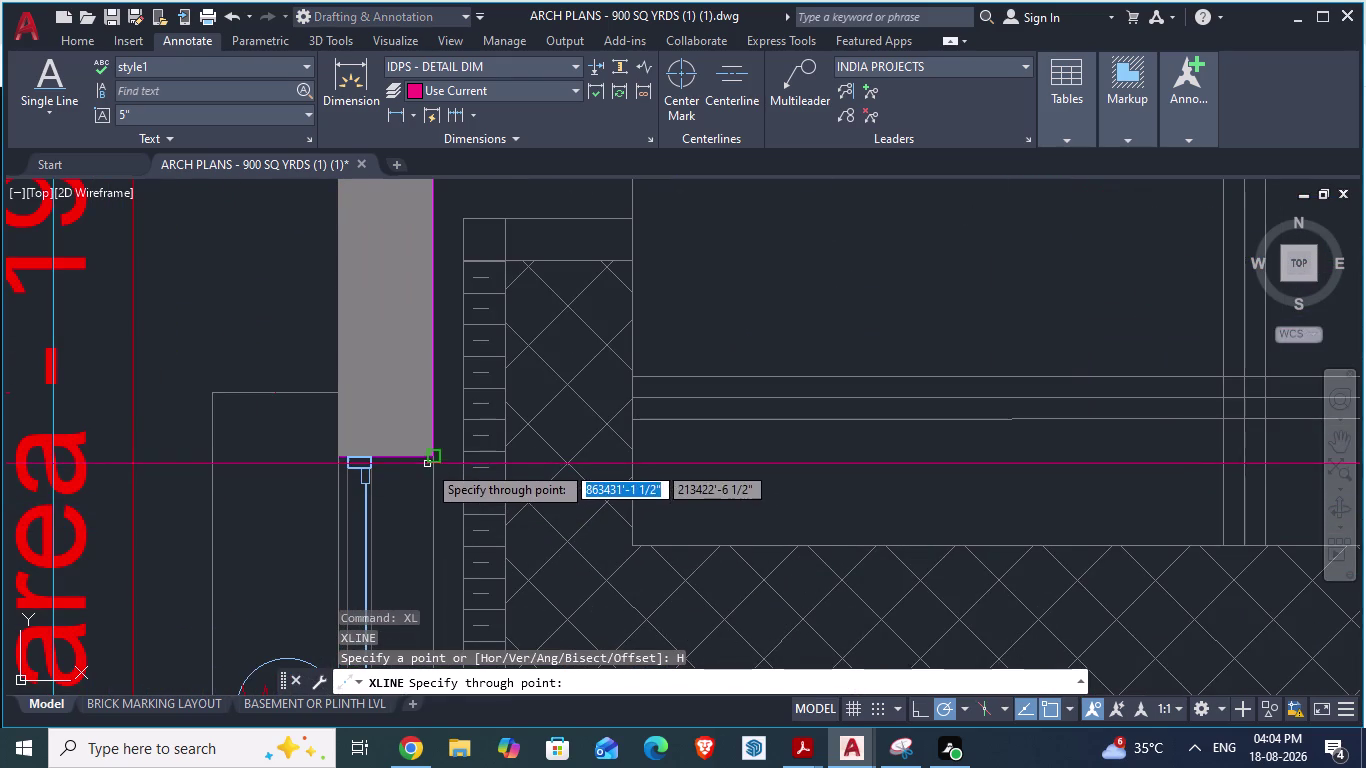
scroll(up, 3)
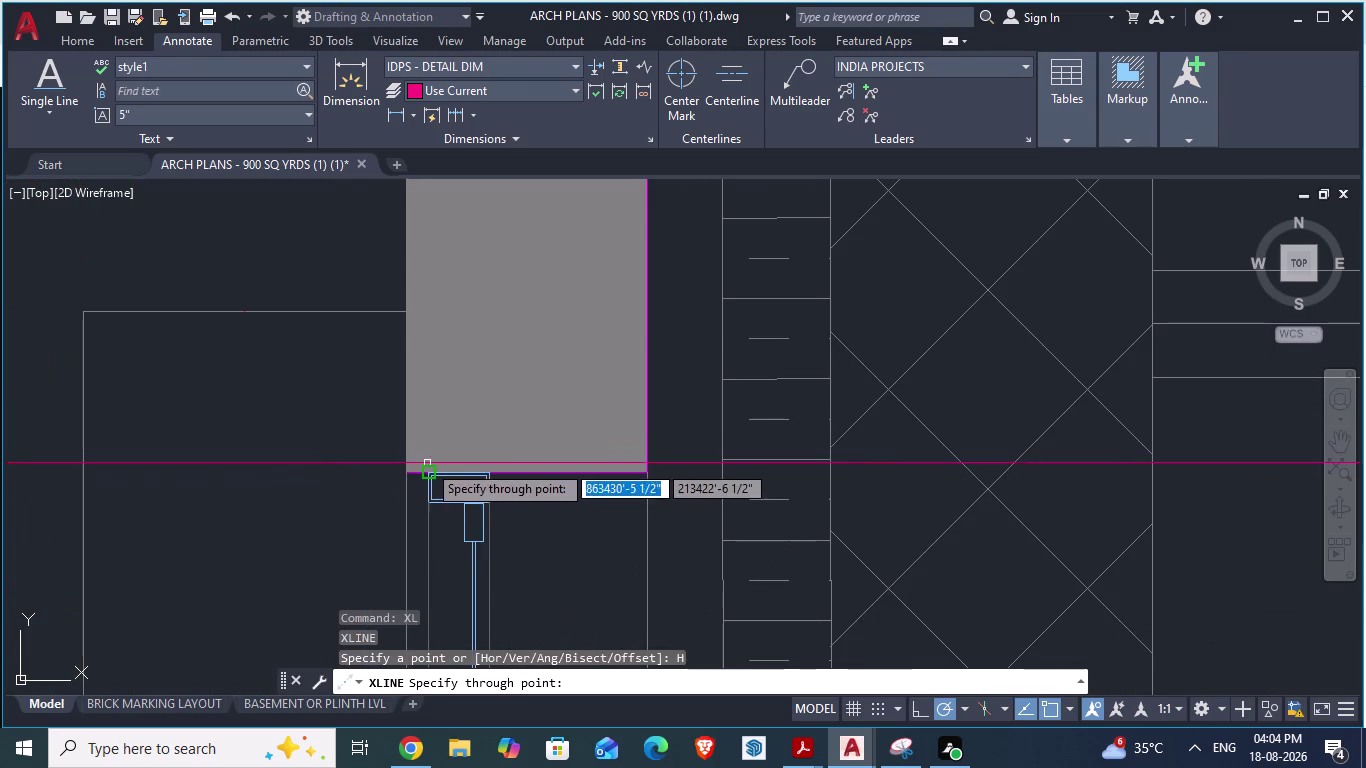
Place horizontal construction lines through the column corner and its lower edge.
click(413, 473)
scroll(down, 3)
scroll(down, 3)
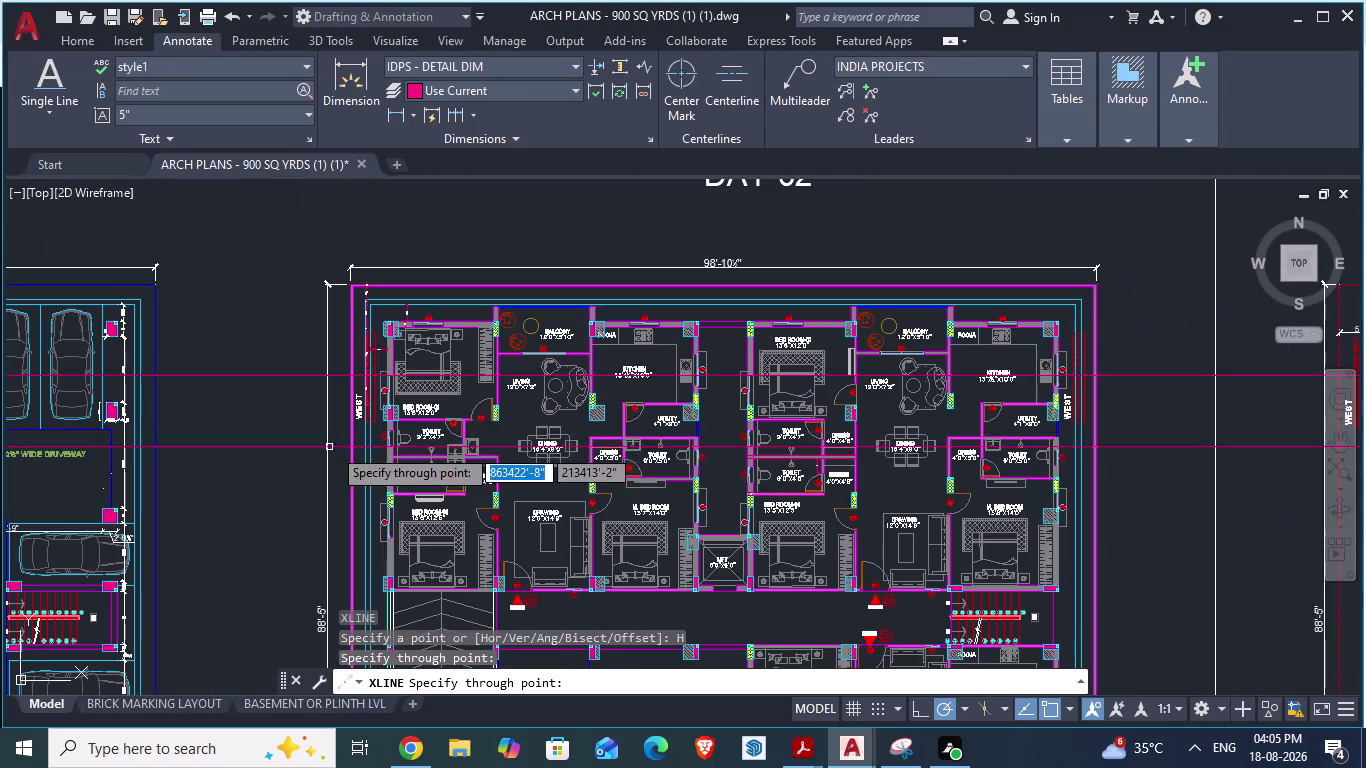
scroll(up, 3)
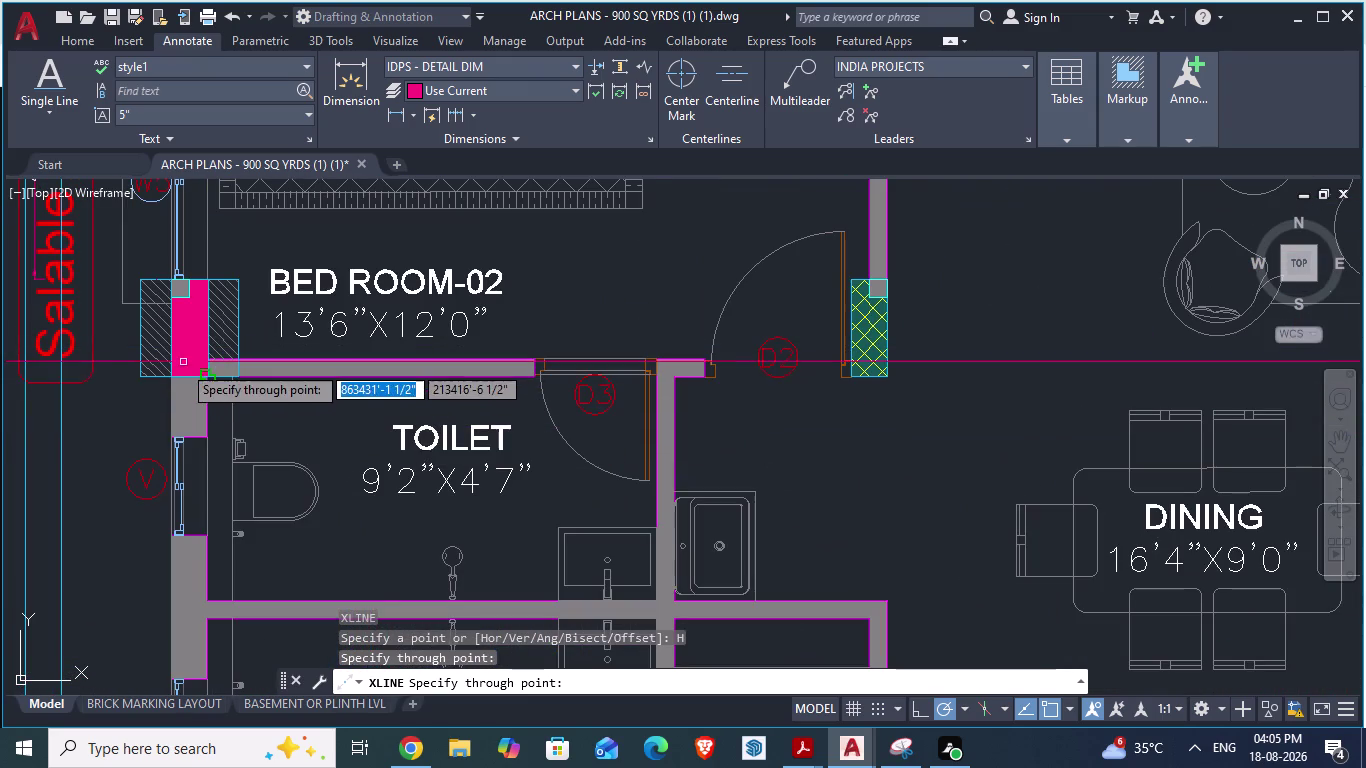
scroll(down, 3)
scroll(down, 3)
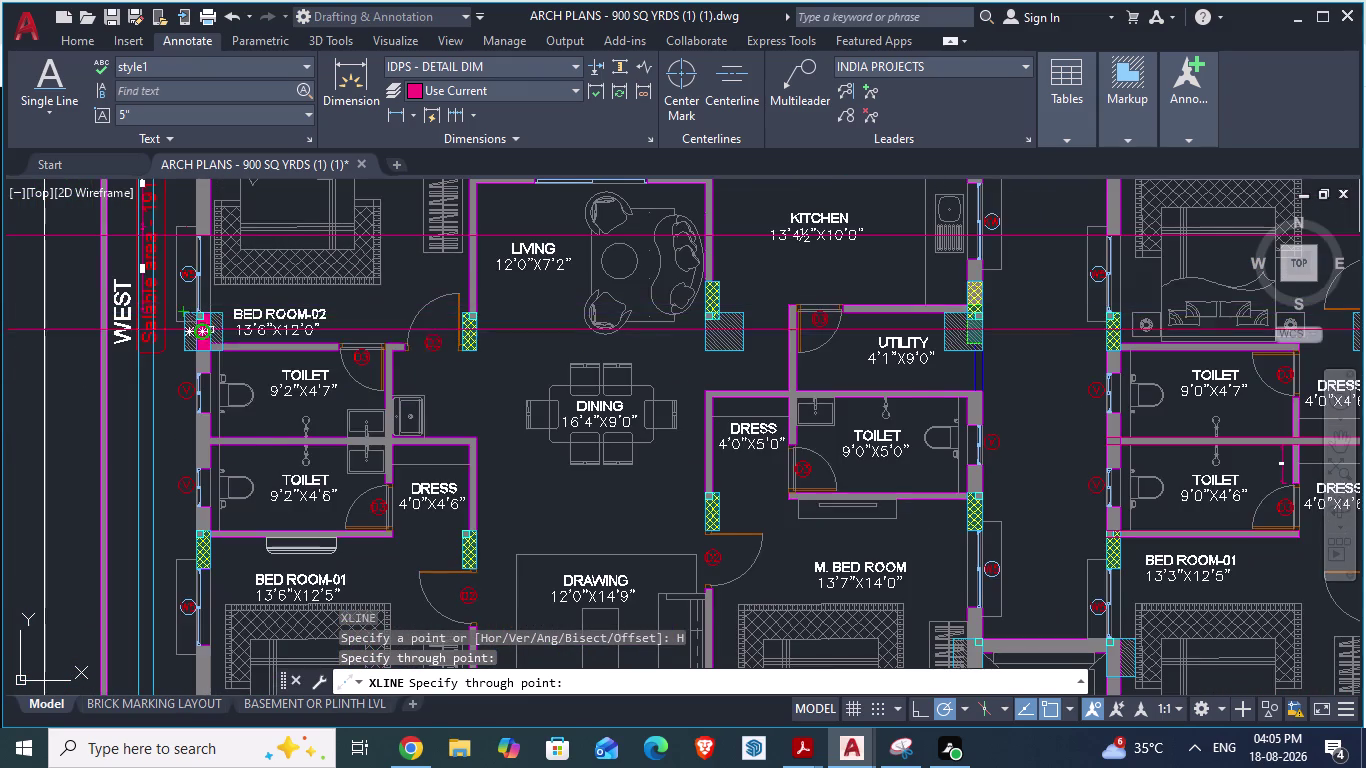
scroll(down, 3)
scroll(up, 3)
scroll(up, 3)
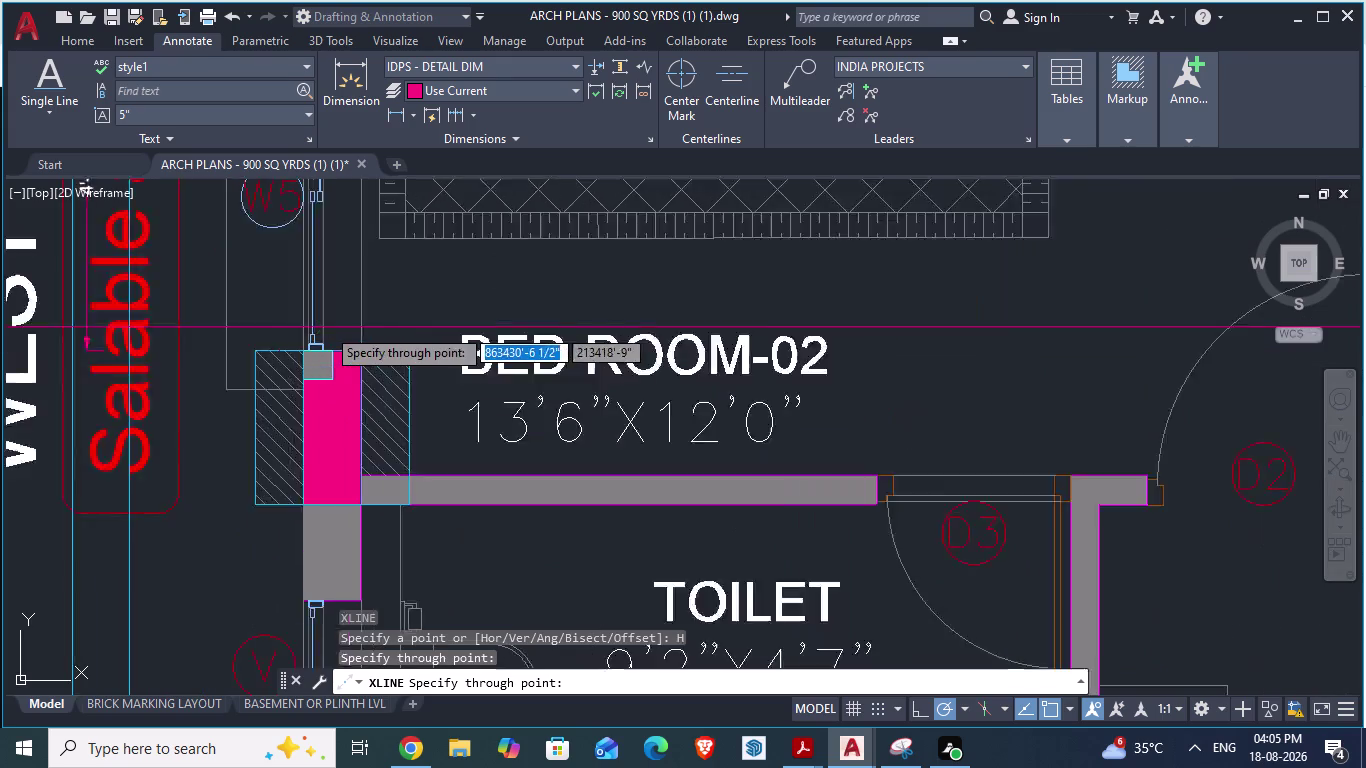
scroll(up, 3)
click(289, 369)
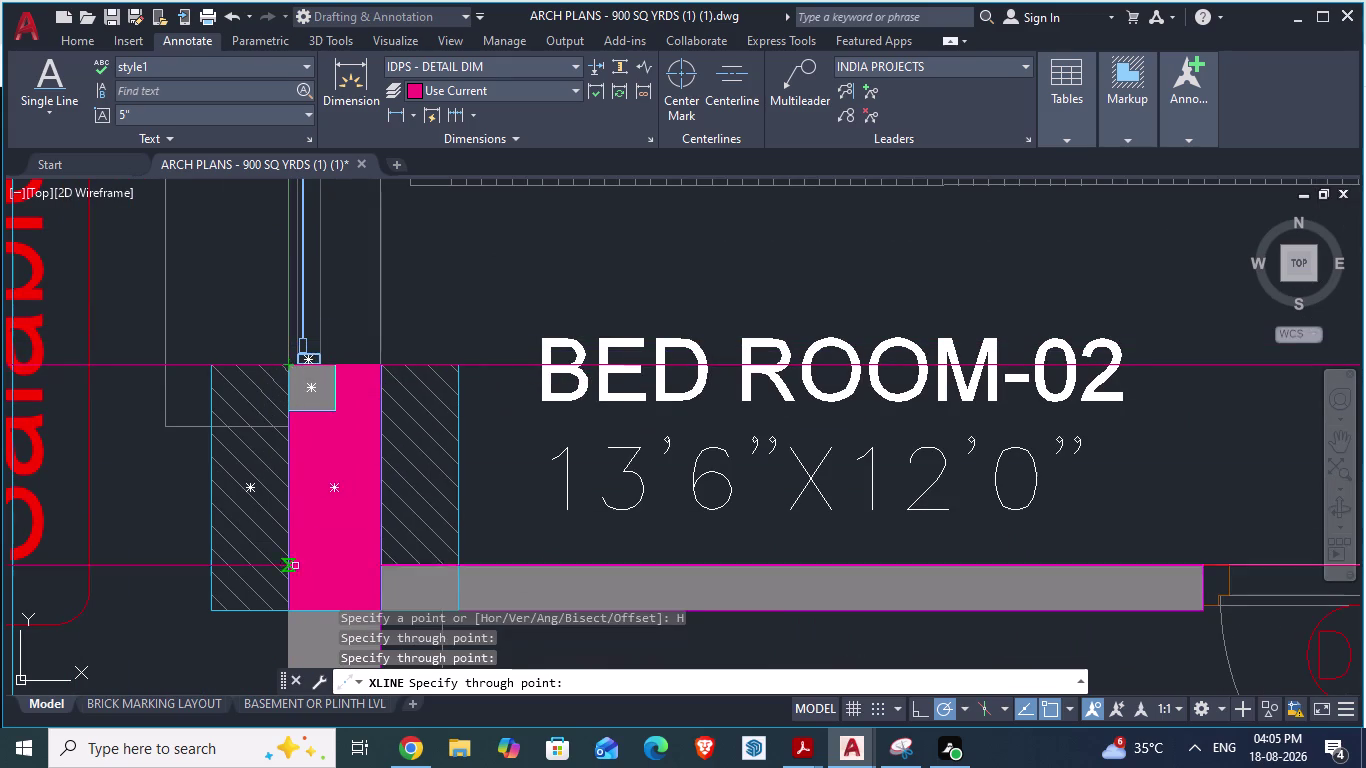
scroll(down, 3)
key(Escape)
Zoom and pan around the reference plan to inspect the new construction lines.
scroll(down, 3)
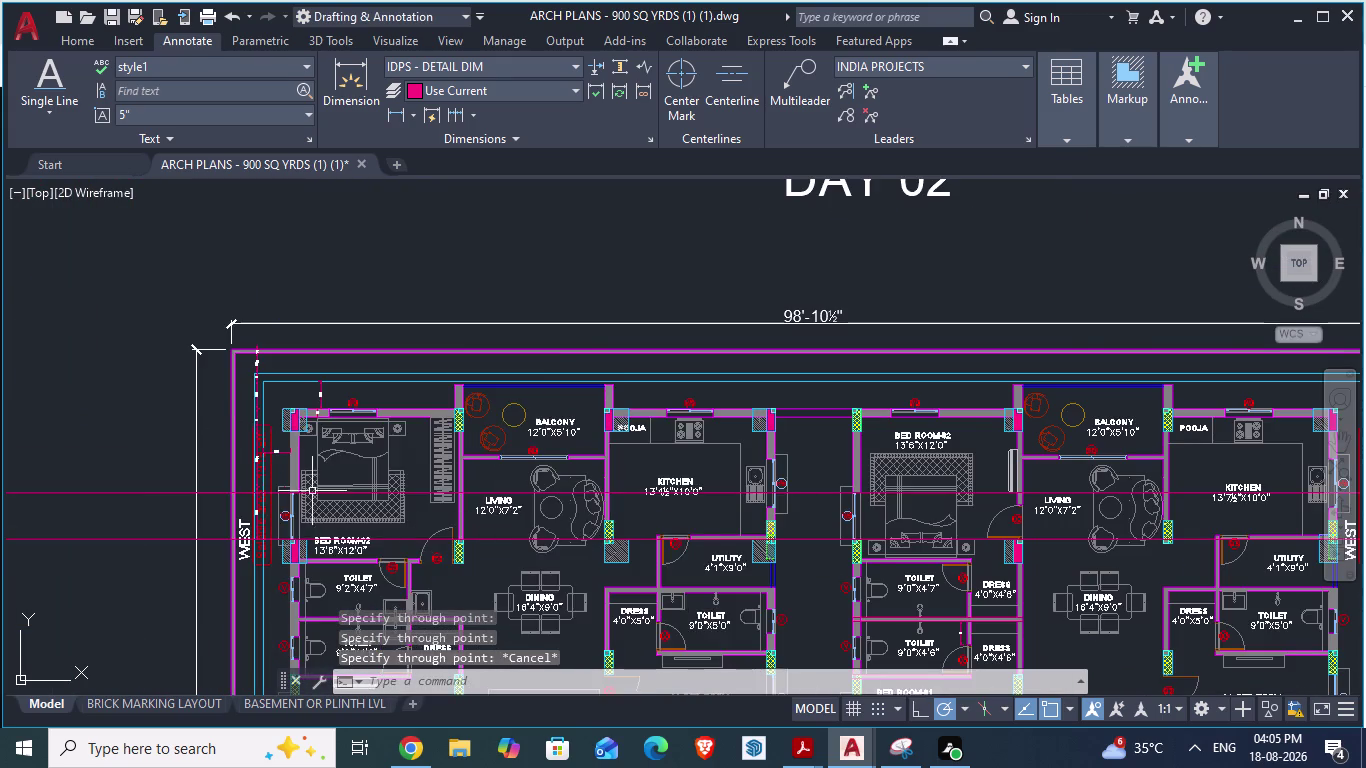
scroll(up, 3)
scroll(down, 3)
scroll(up, 3)
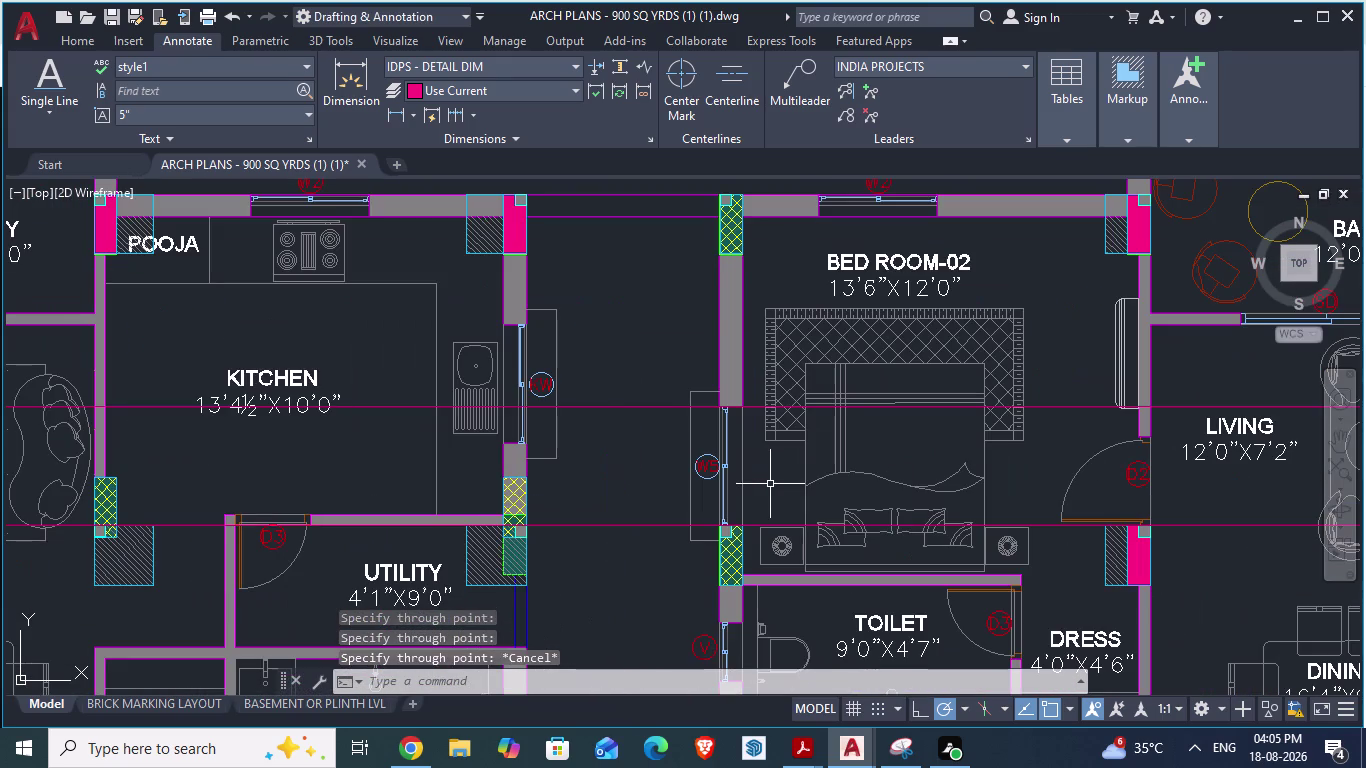
scroll(up, 3)
scroll(up, 3)
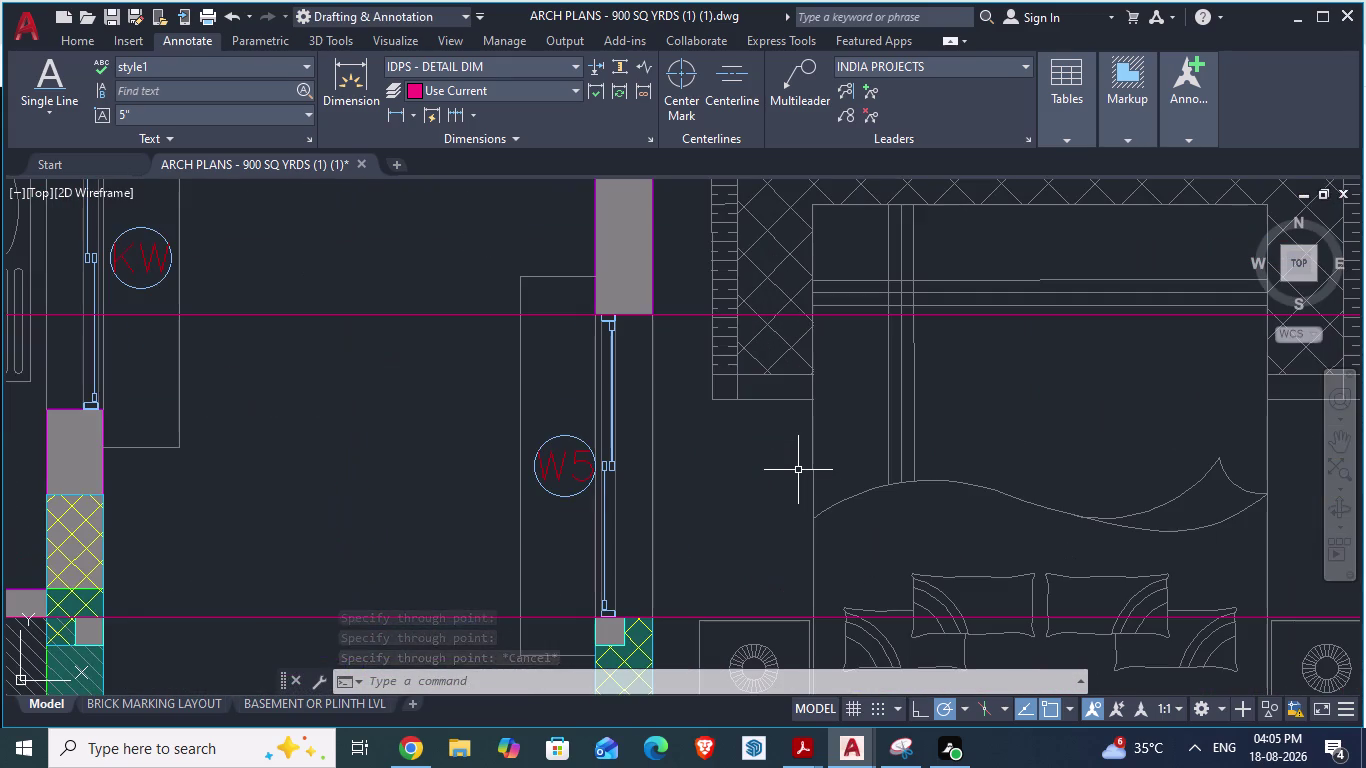
scroll(down, 3)
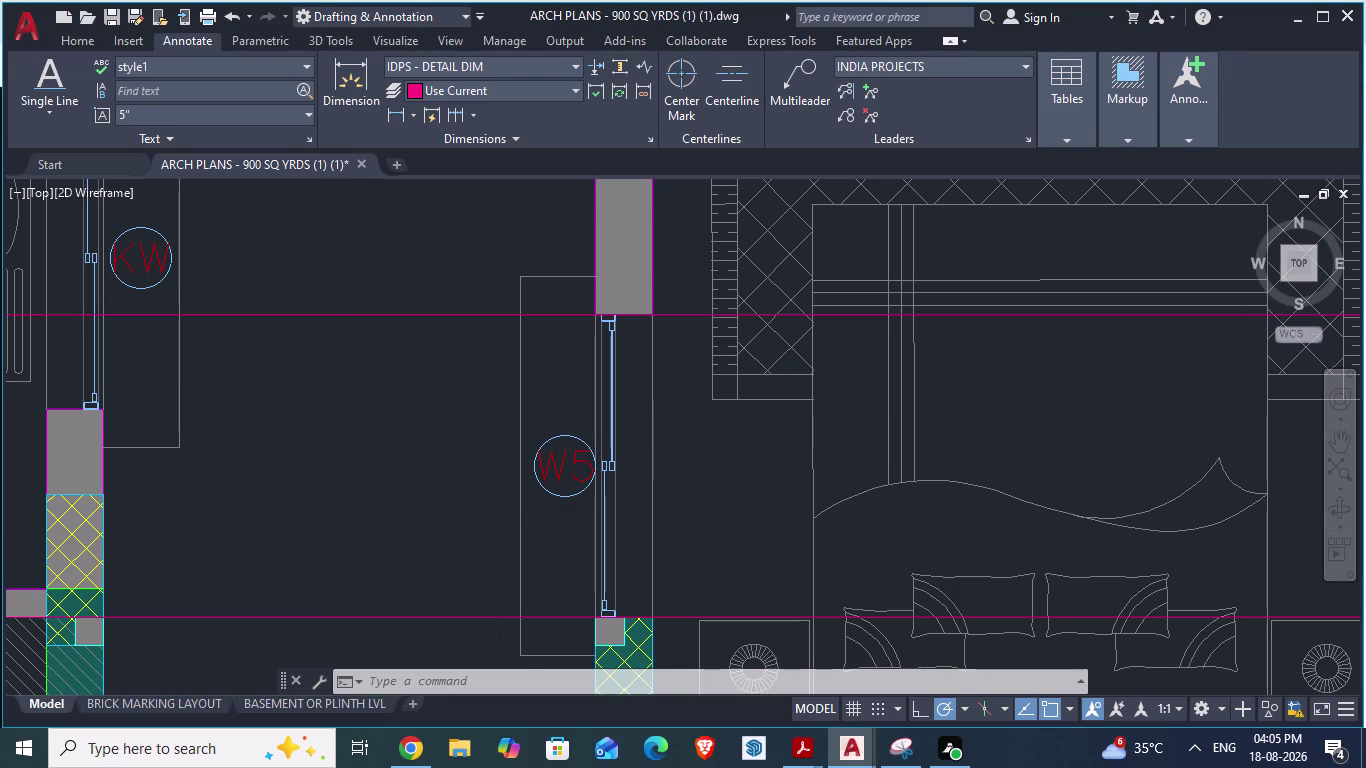
scroll(down, 3)
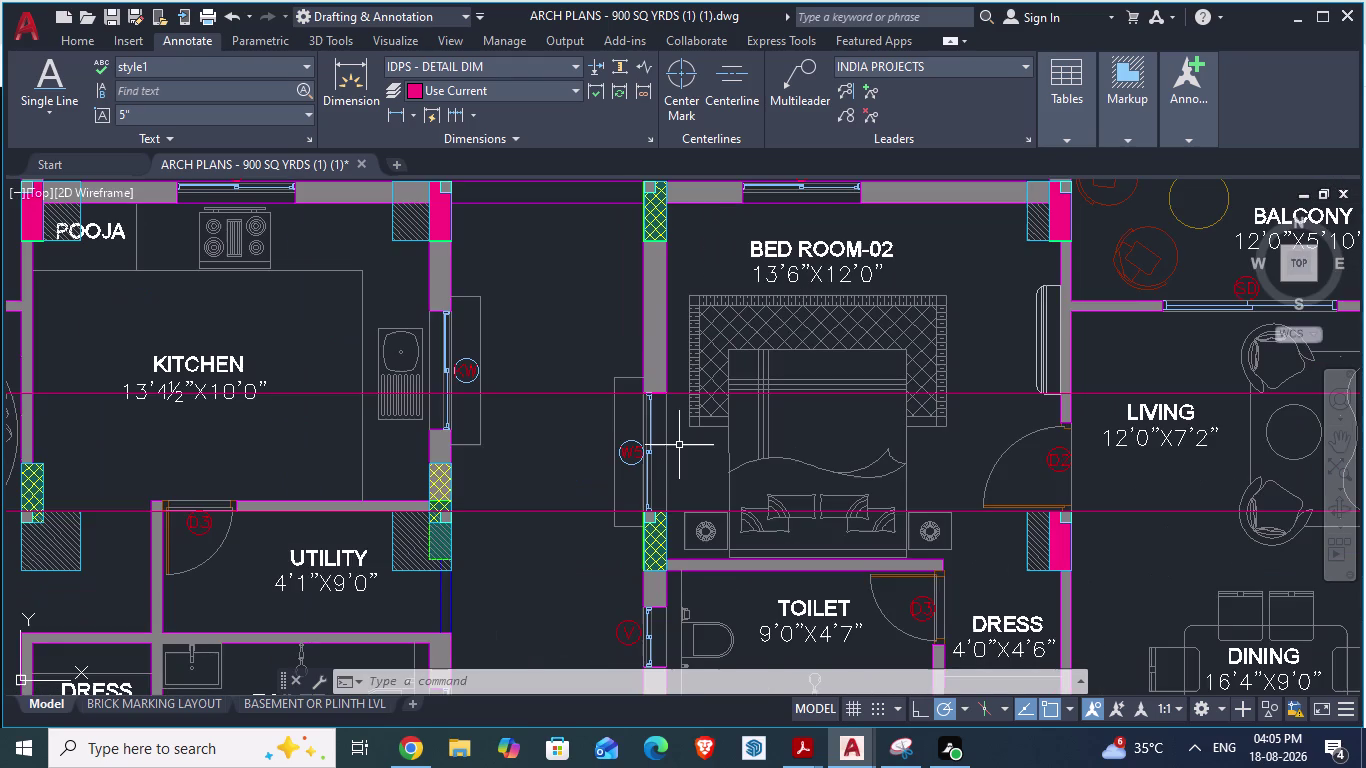
scroll(down, 3)
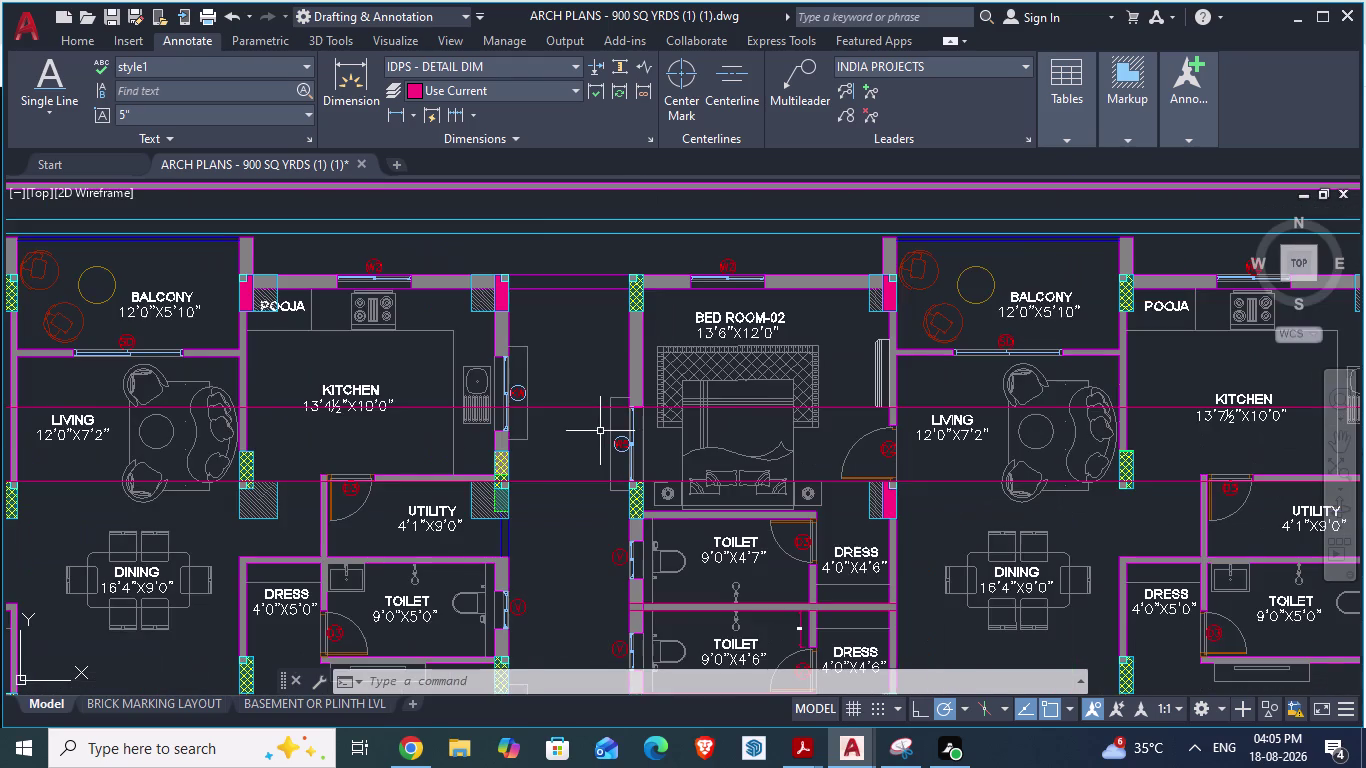
scroll(down, 3)
scroll(up, 3)
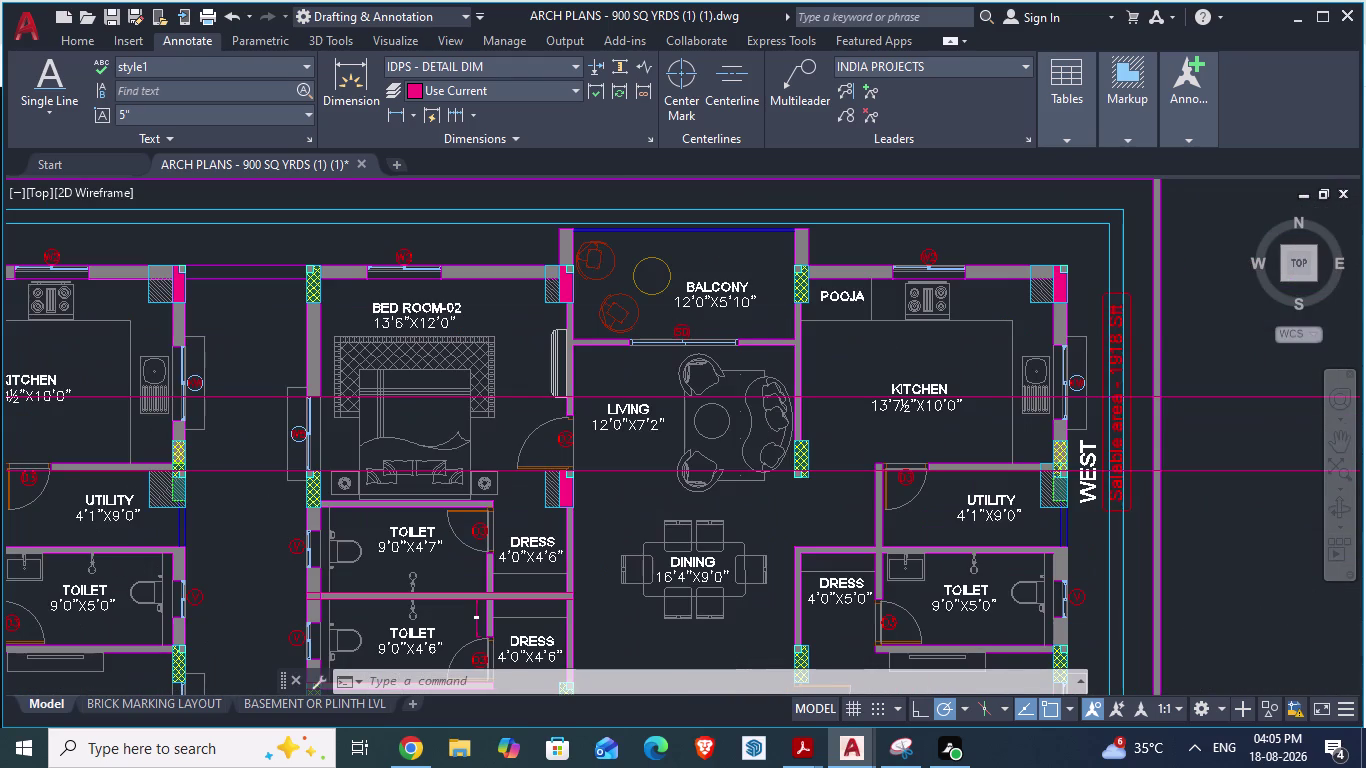
scroll(up, 3)
scroll(down, 3)
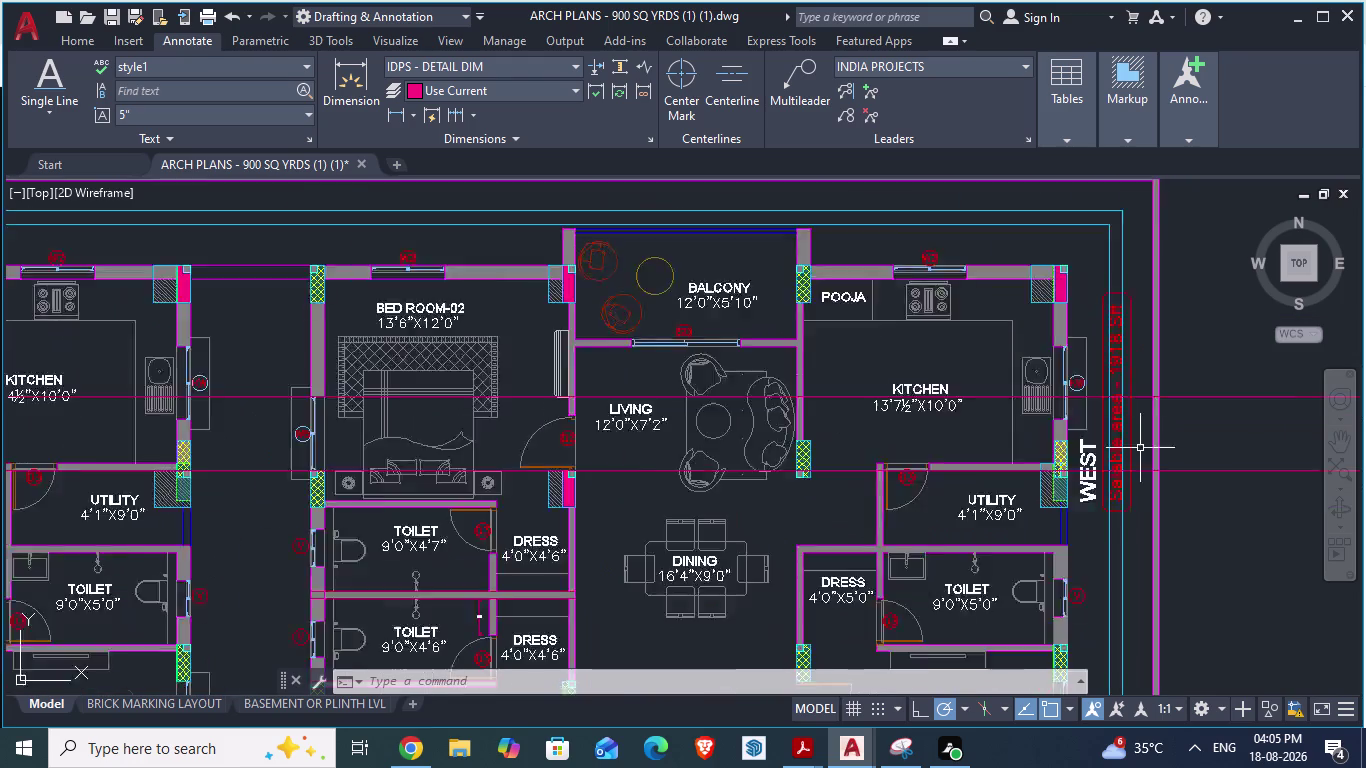
scroll(down, 3)
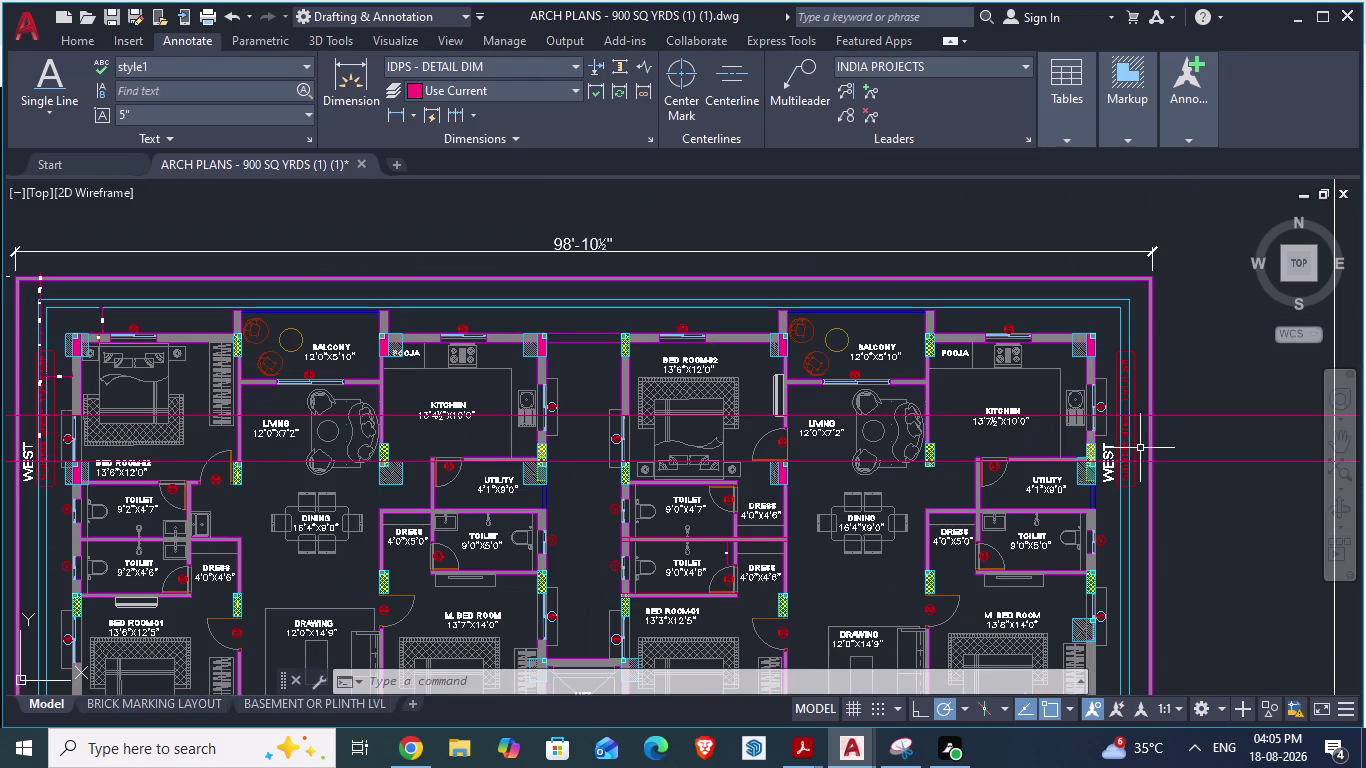